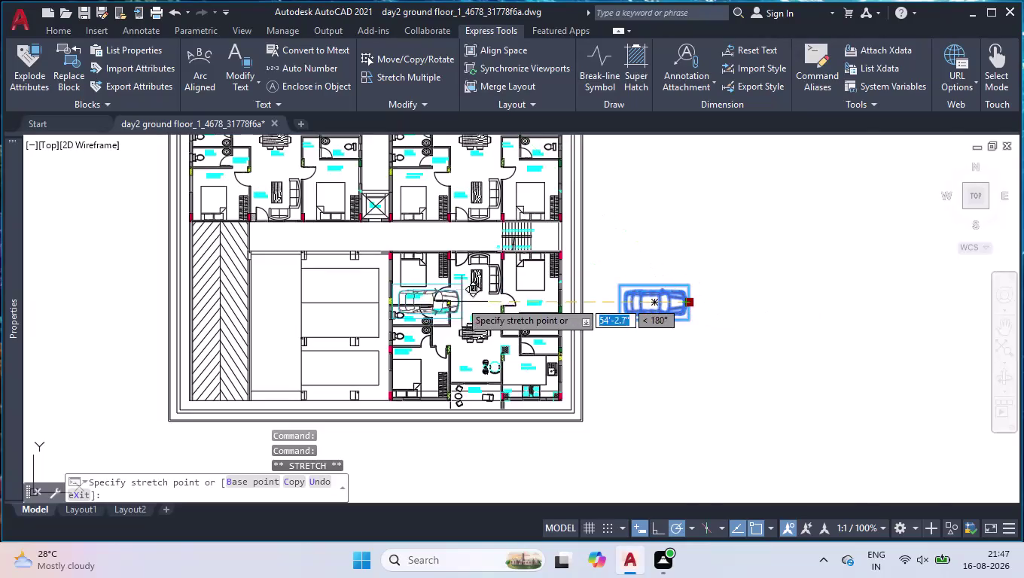
Move the car block from its corner into the top parking bay.
scroll(up, 3)
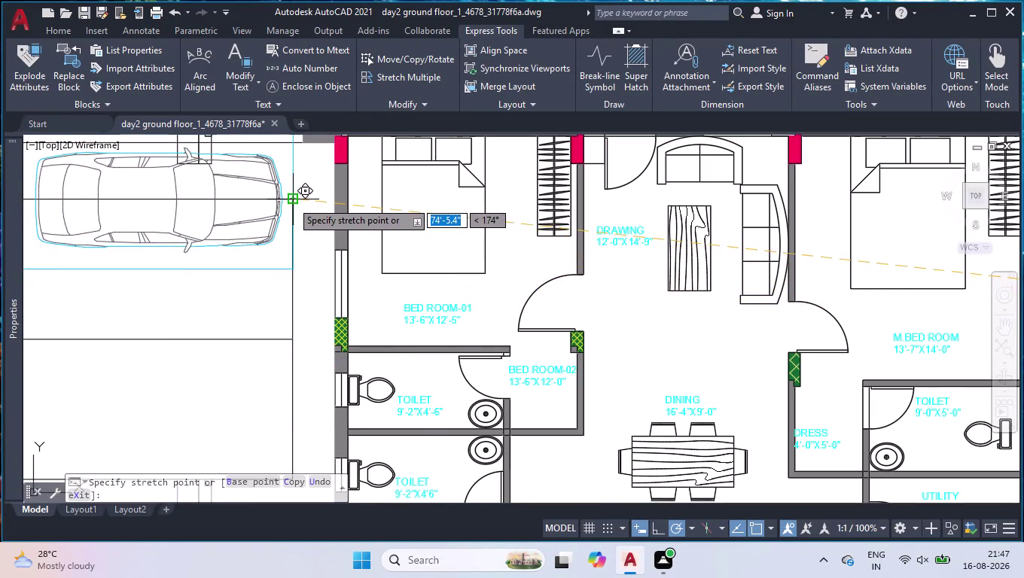
click(291, 201)
text(mo)
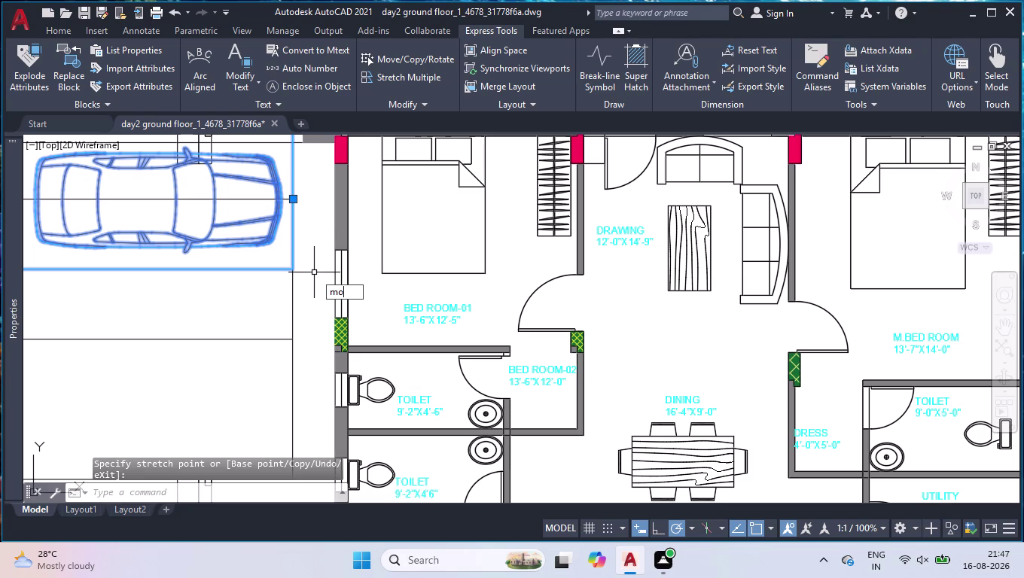
text(v\)
key(Return)
text(mov)
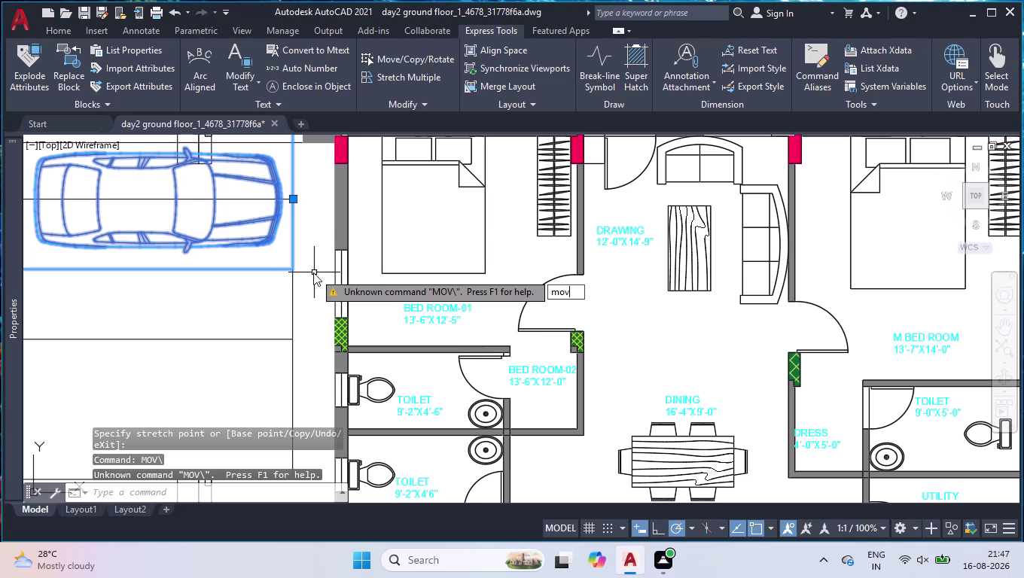
key(Return)
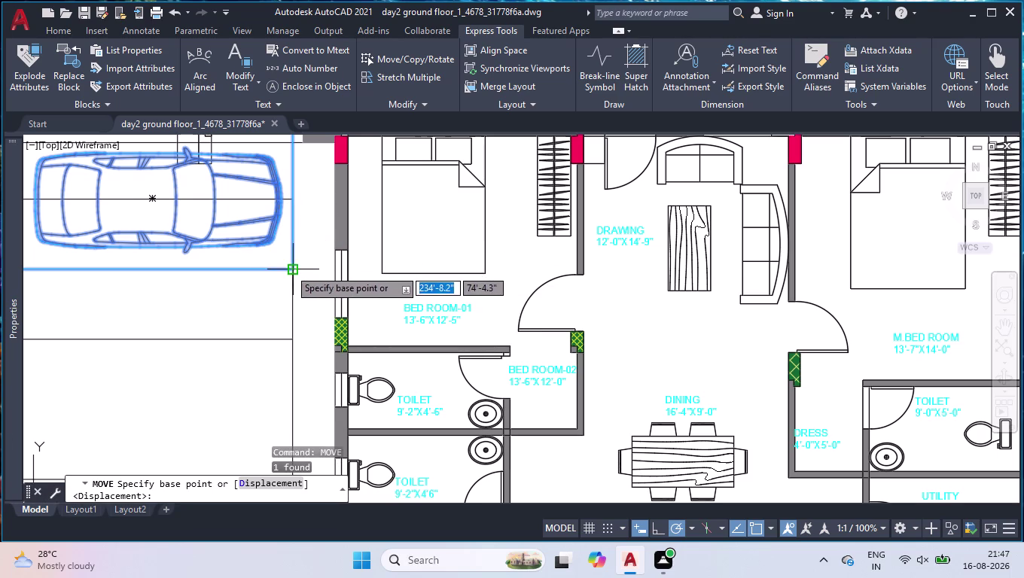
click(290, 269)
click(290, 336)
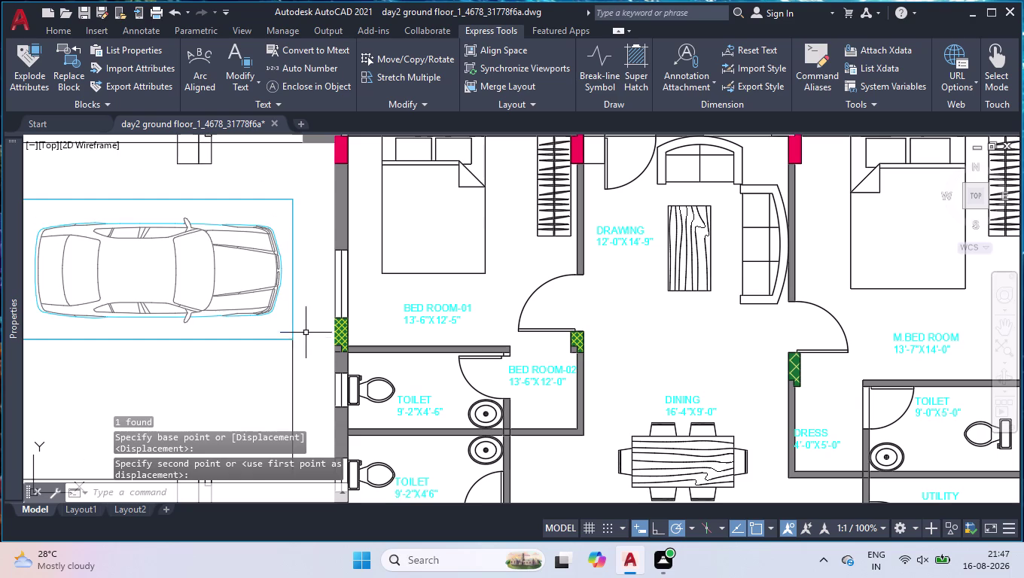
Undo the stray grip-copy of the car with U.
click(292, 309)
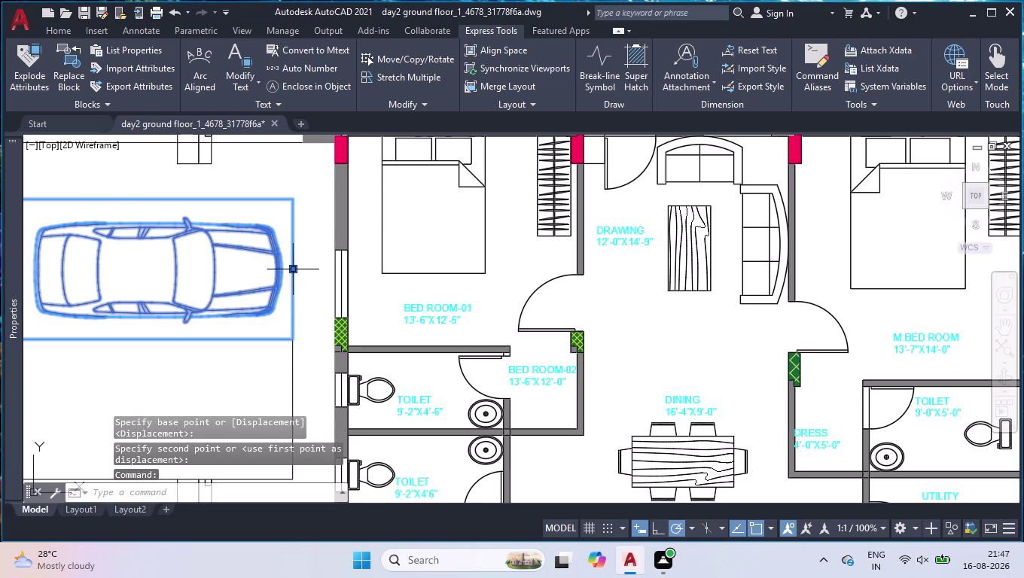
click(291, 268)
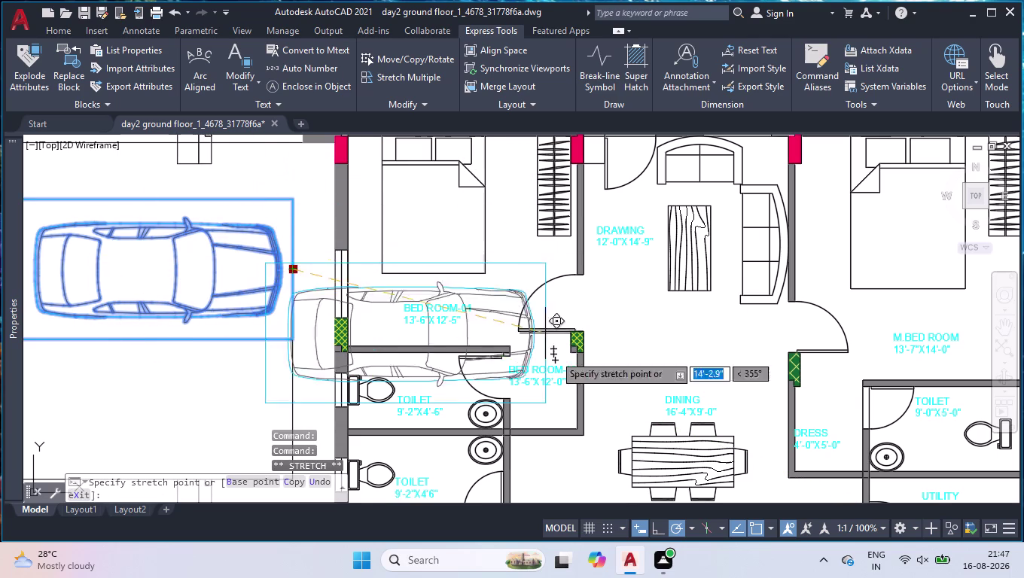
click(664, 530)
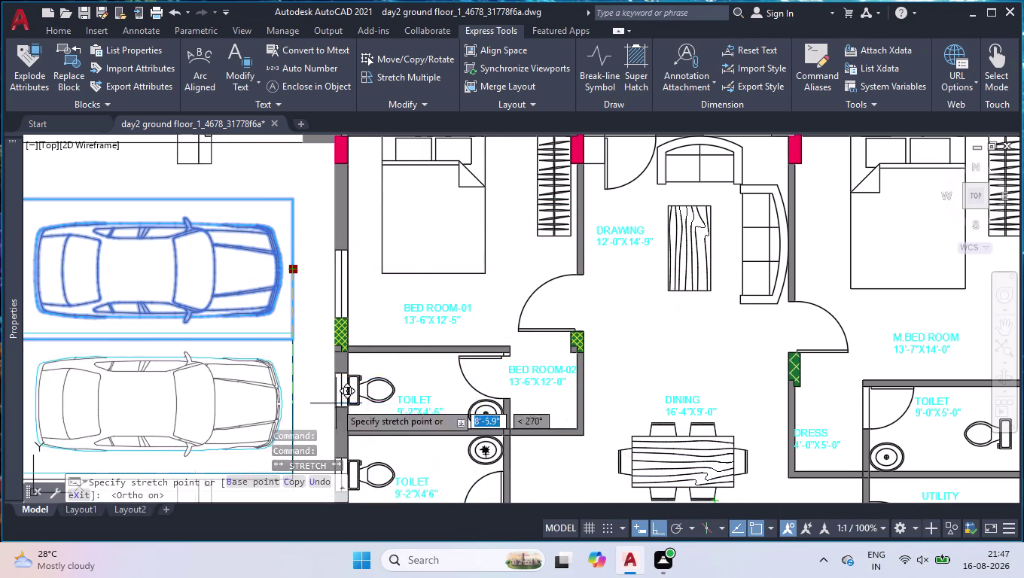
scroll(down, 3)
scroll(up, 3)
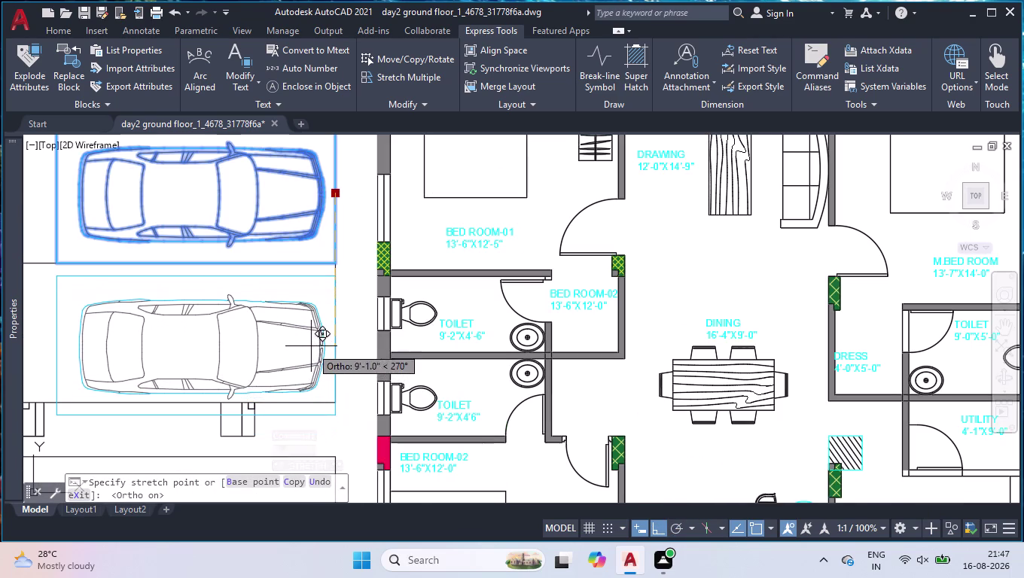
click(309, 335)
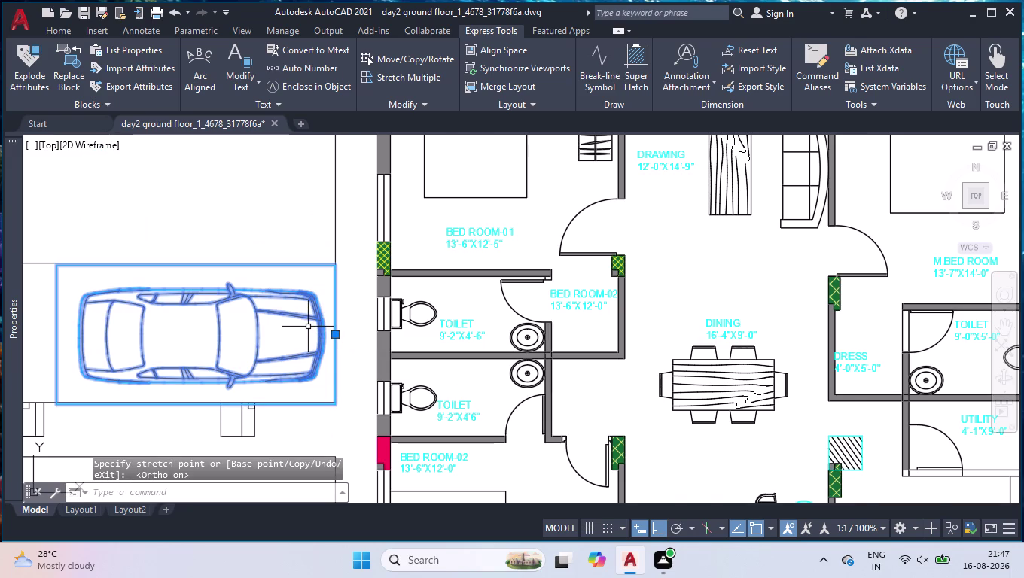
key(u)
key(Return)
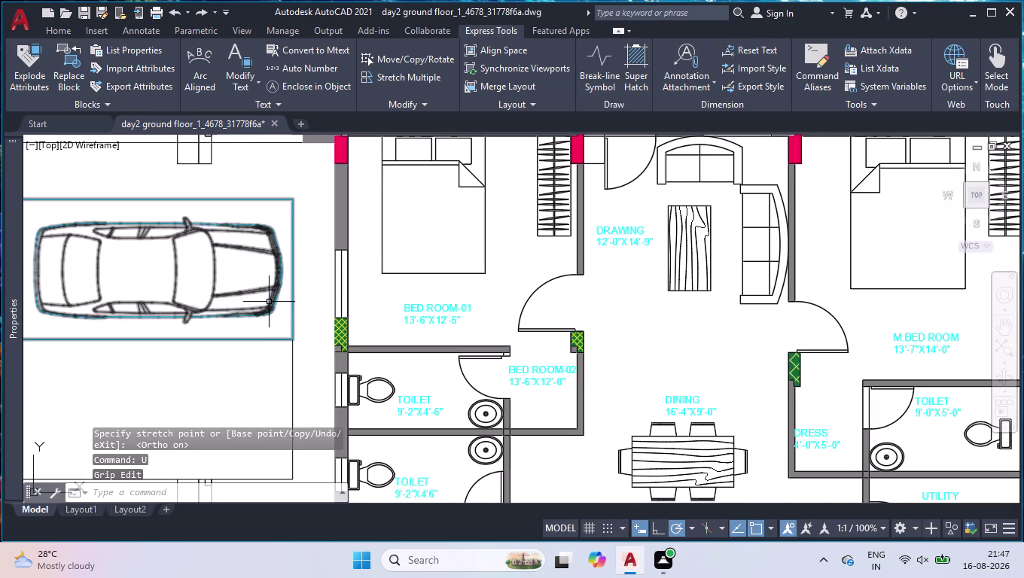
Start copying the car block, using its corner as the base point.
click(270, 308)
text(co)
key(Return)
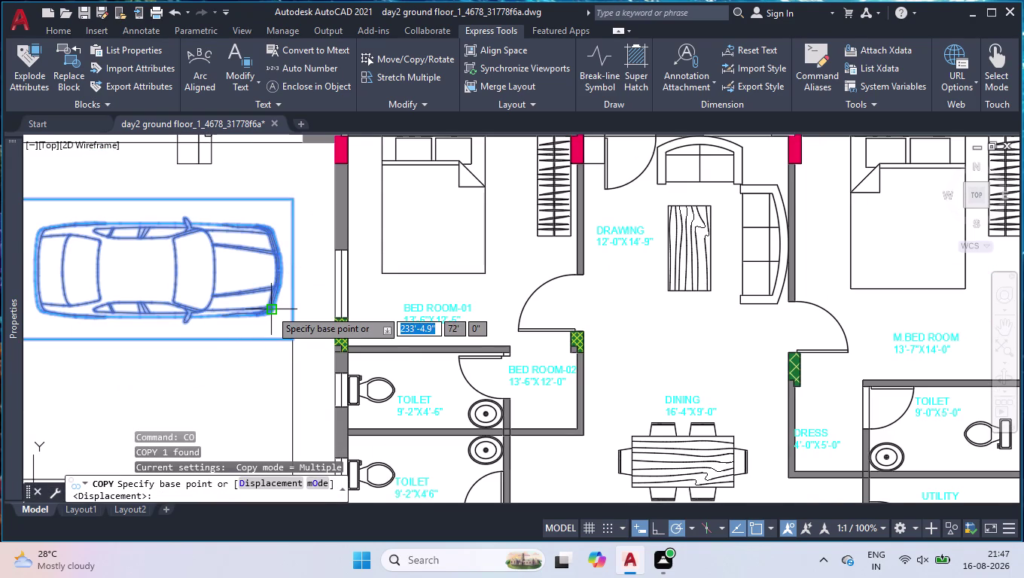
click(290, 336)
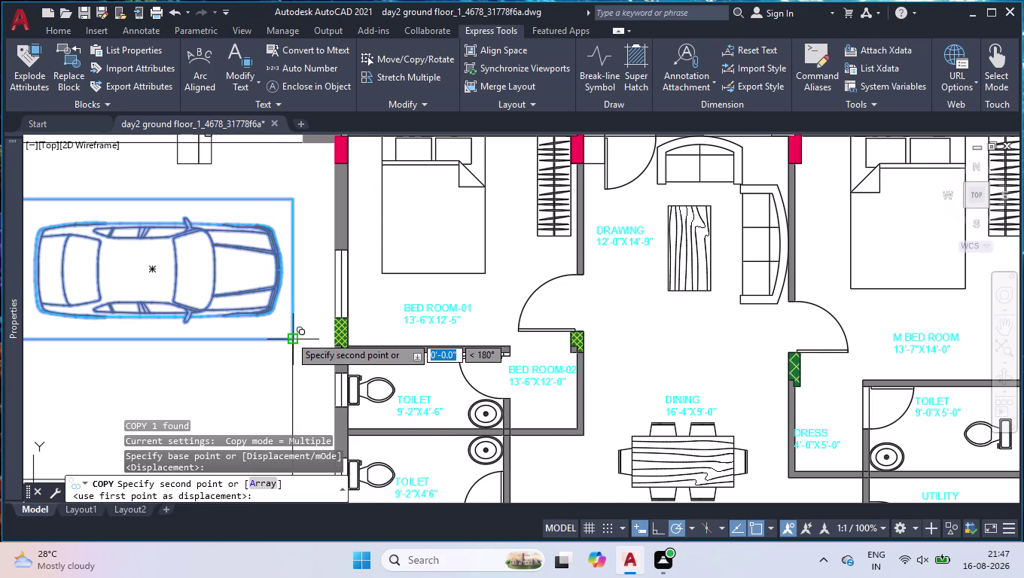
scroll(down, 3)
scroll(up, 3)
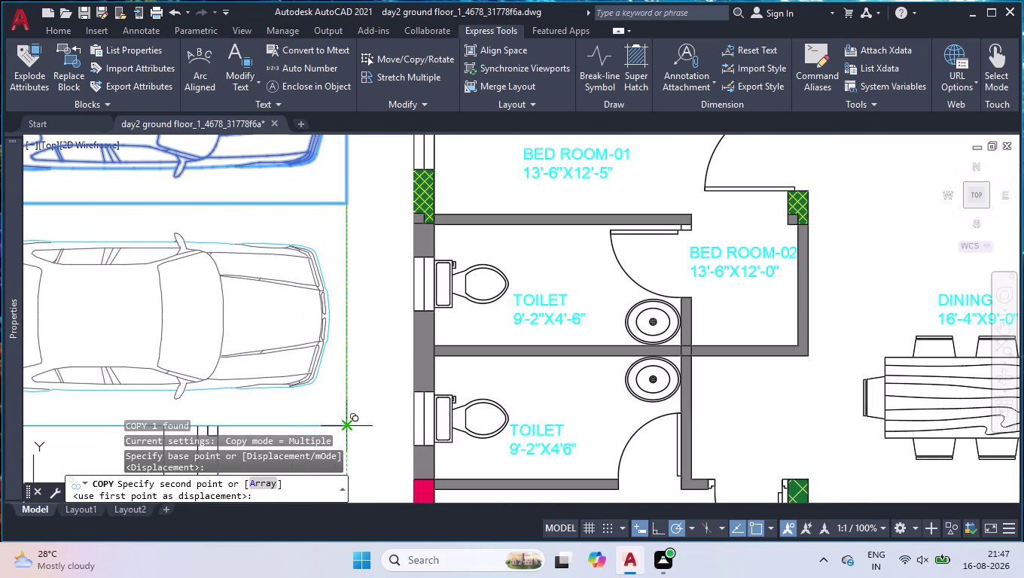
Place car copies in the next two bays down, giving three stacked cars.
click(349, 425)
scroll(down, 3)
scroll(down, 3)
scroll(up, 3)
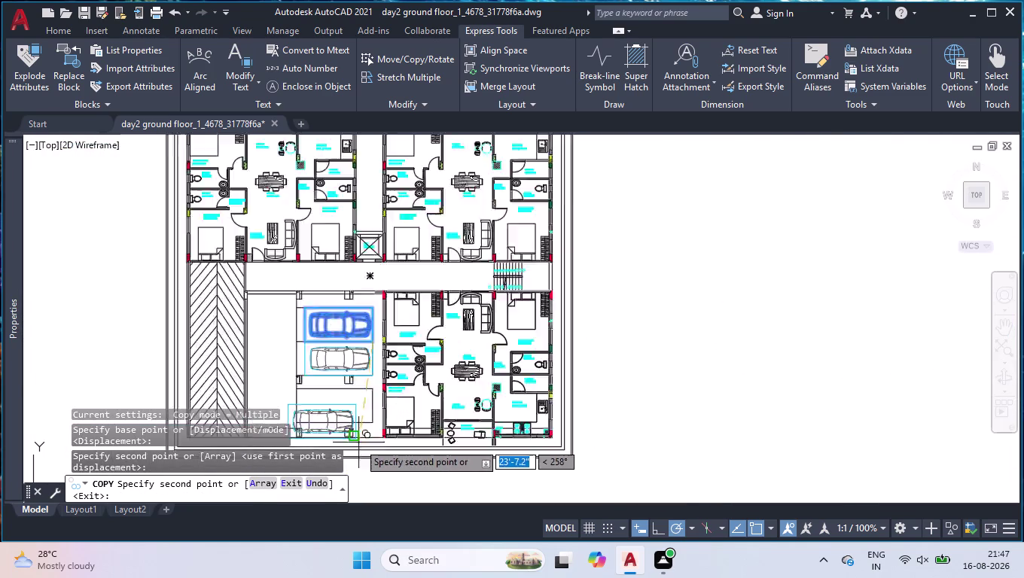
scroll(up, 3)
click(408, 363)
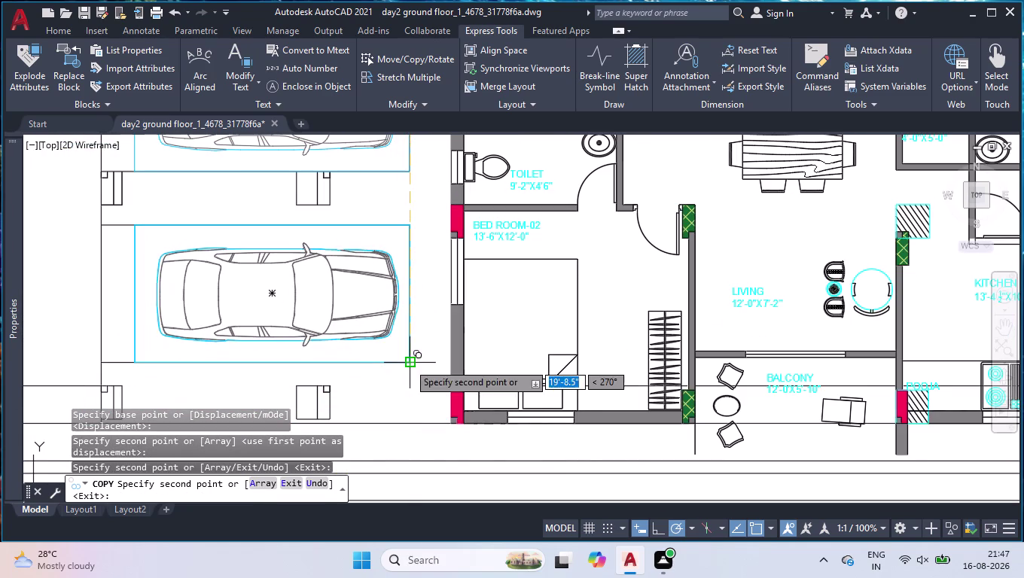
key(Return)
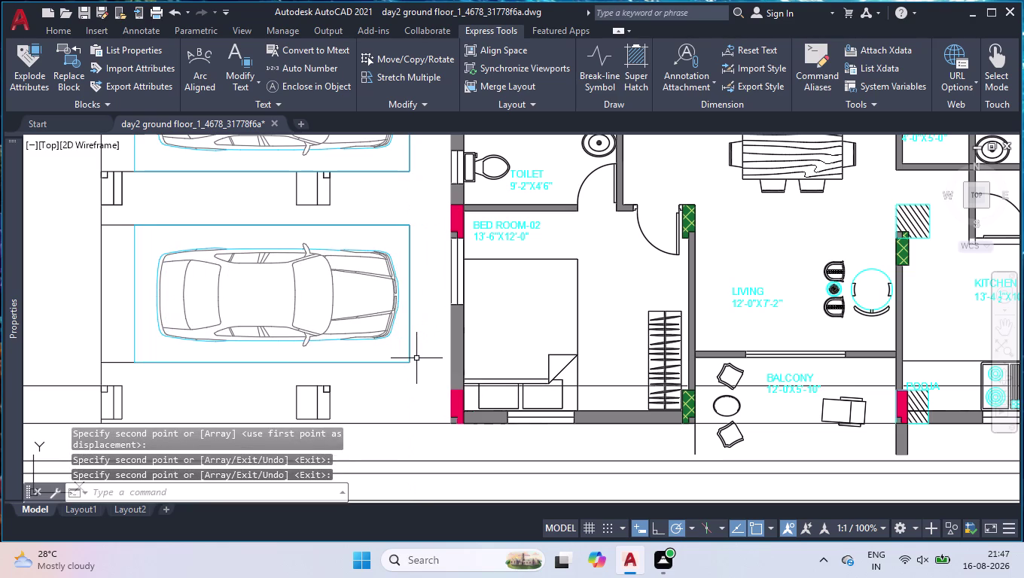
scroll(down, 3)
scroll(down, 3)
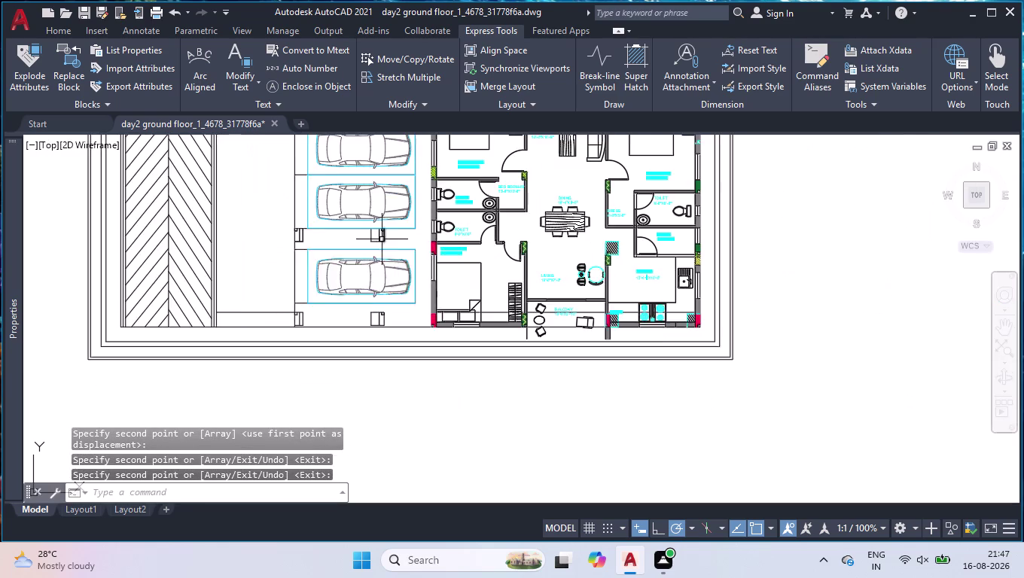
scroll(down, 3)
scroll(up, 3)
scroll(up, 3)
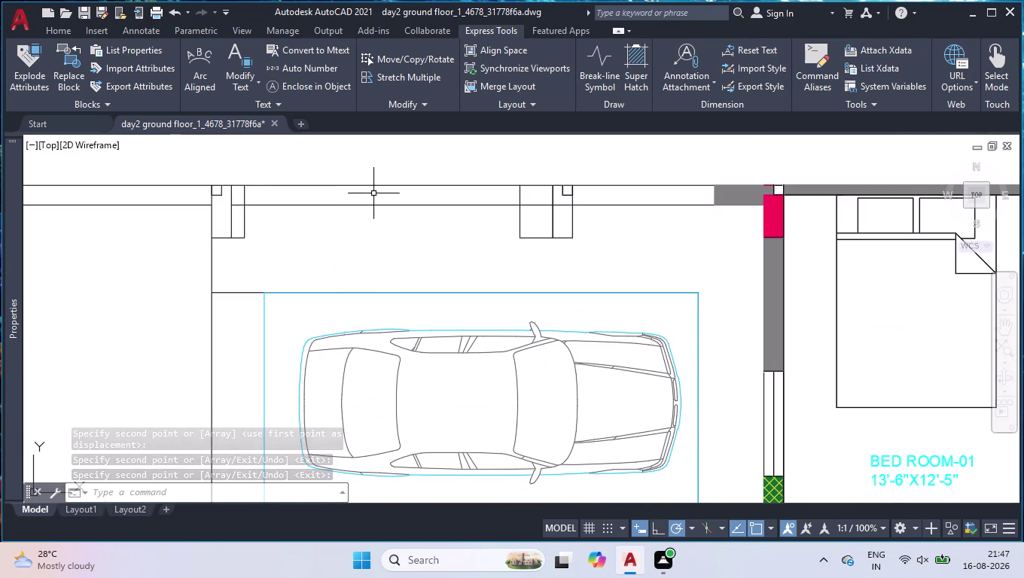
scroll(up, 3)
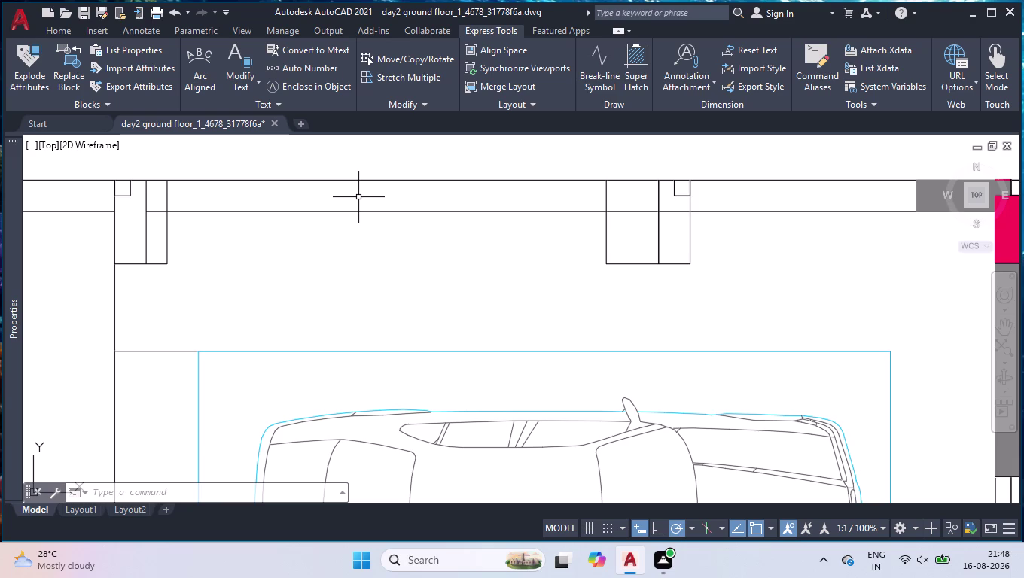
scroll(down, 3)
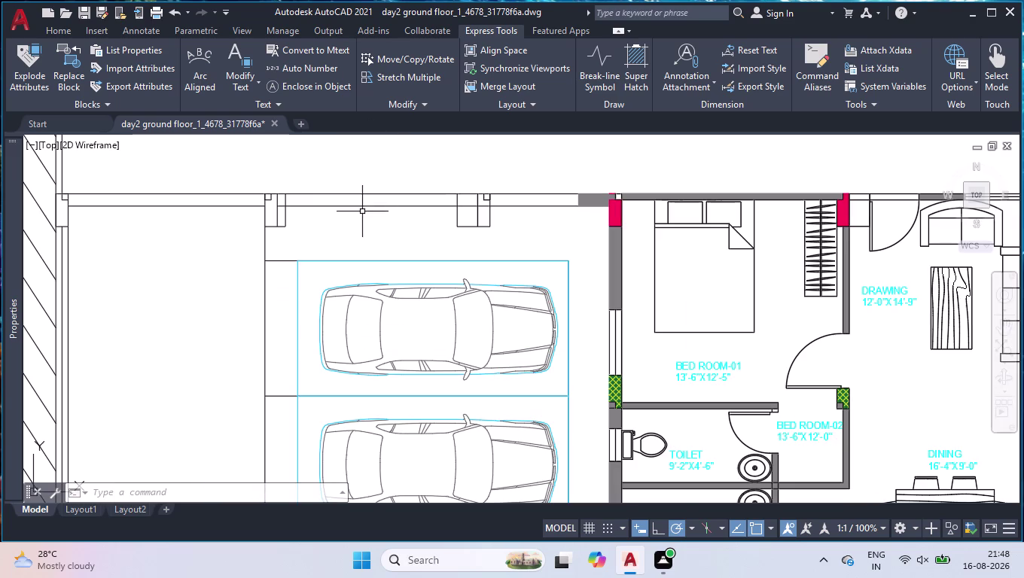
scroll(up, 3)
scroll(down, 3)
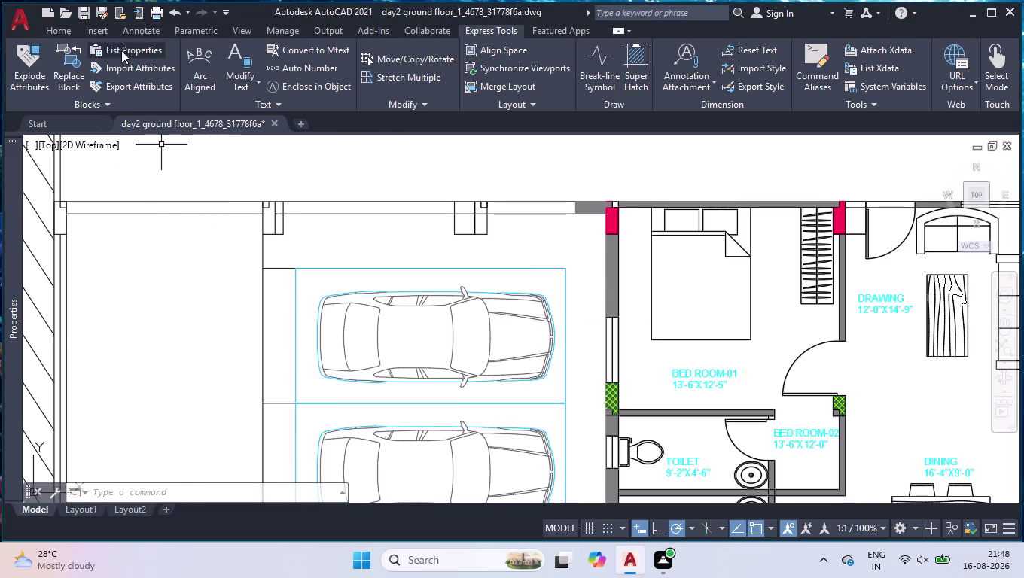
Start a hatch with colour 8 selected, then cancel it.
click(52, 30)
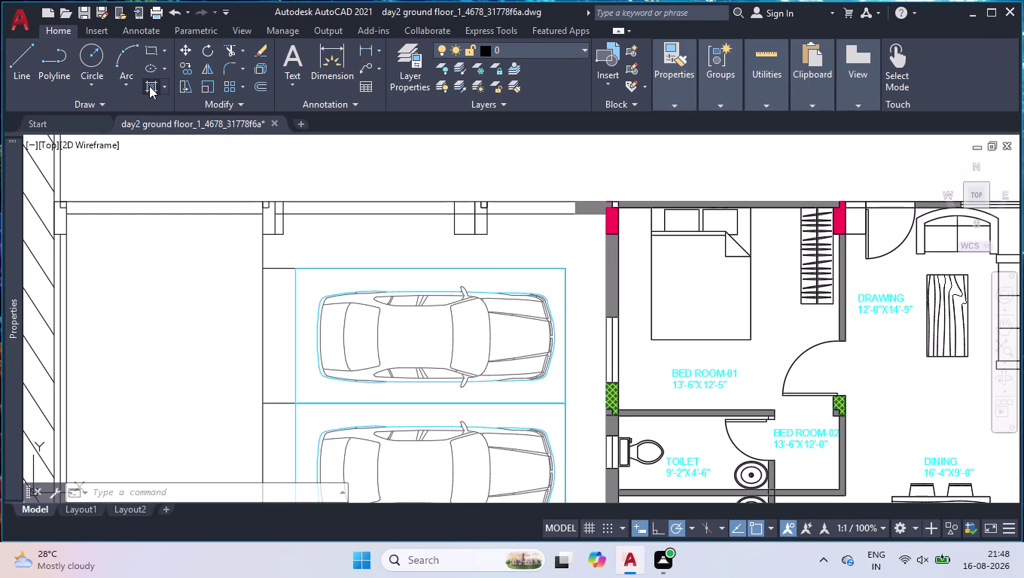
click(150, 86)
click(402, 65)
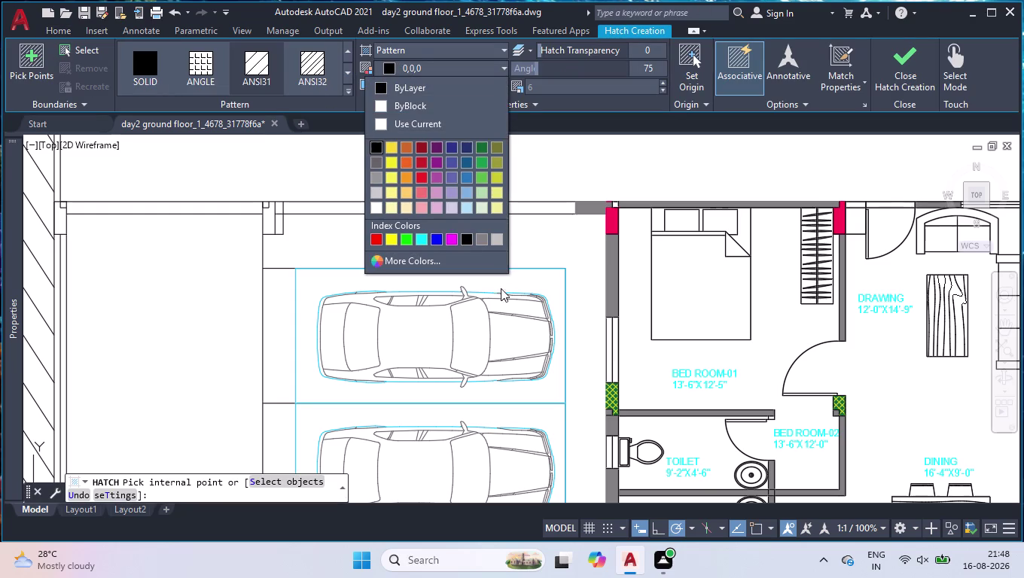
click(476, 234)
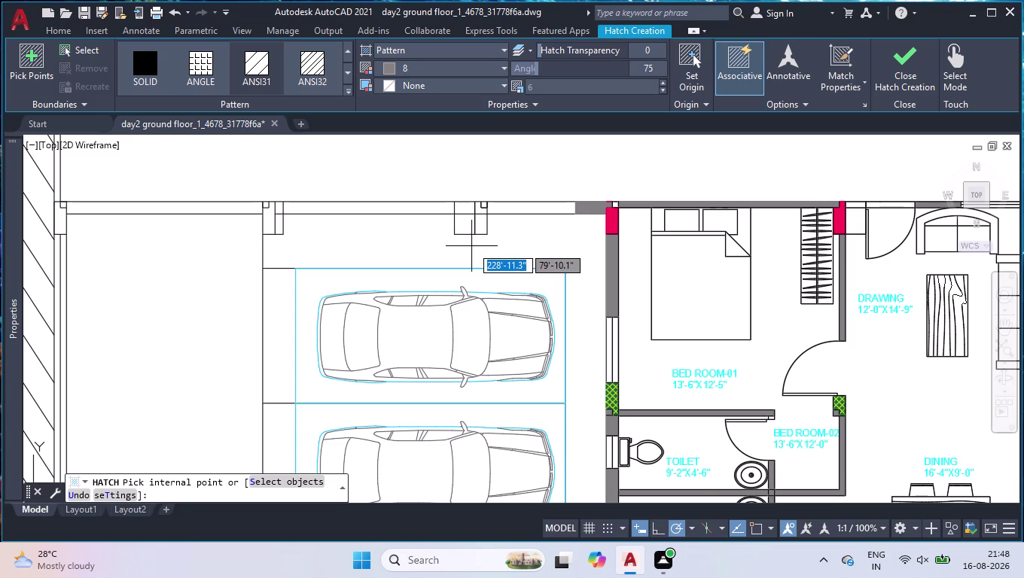
key(space)
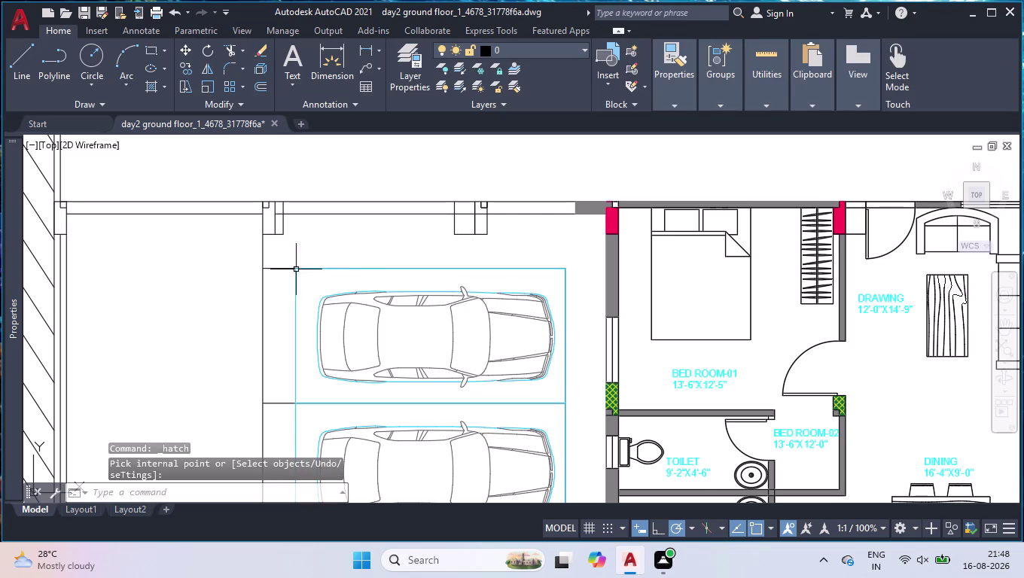
Zoom in on the wall and begin selecting the column outline.
scroll(up, 3)
scroll(down, 3)
scroll(up, 3)
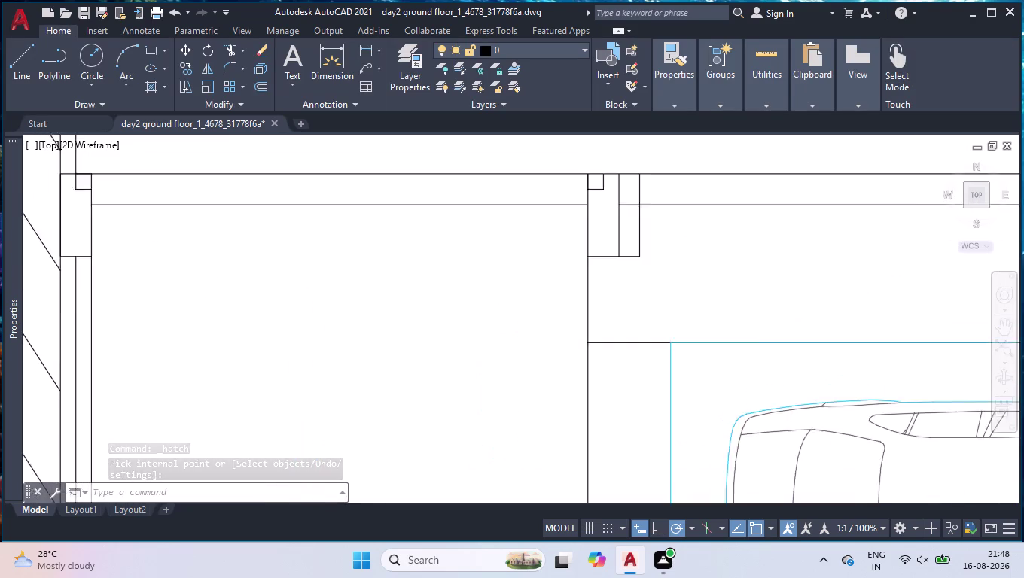
scroll(up, 3)
click(152, 172)
Select the column outline and run COPY from its corner.
click(99, 201)
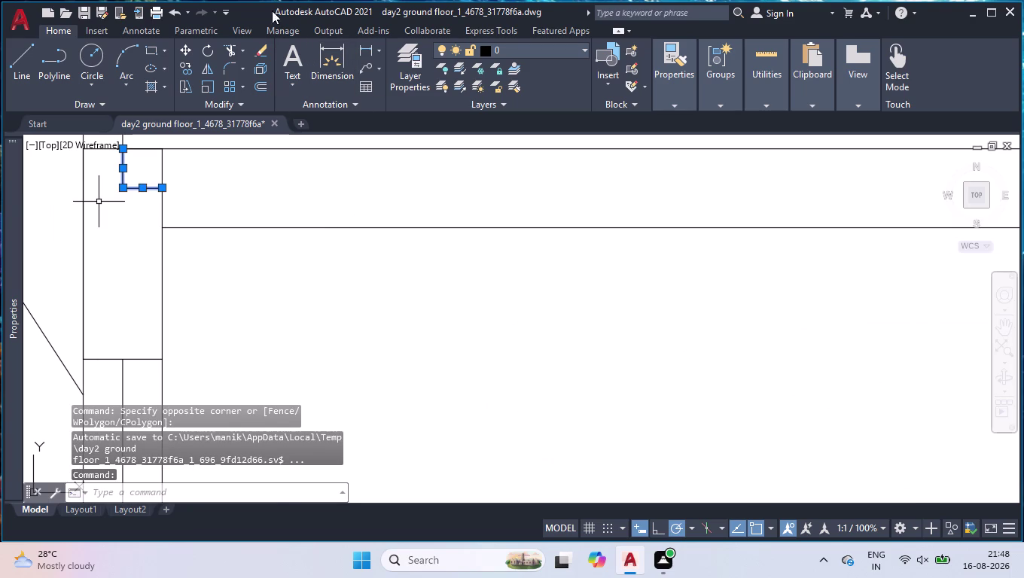
click(105, 359)
click(81, 288)
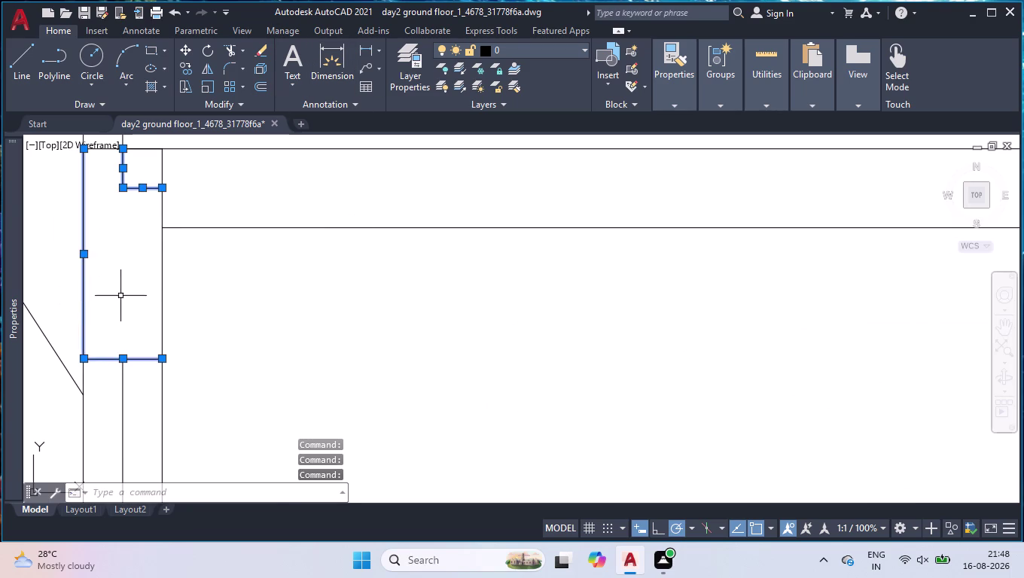
scroll(down, 3)
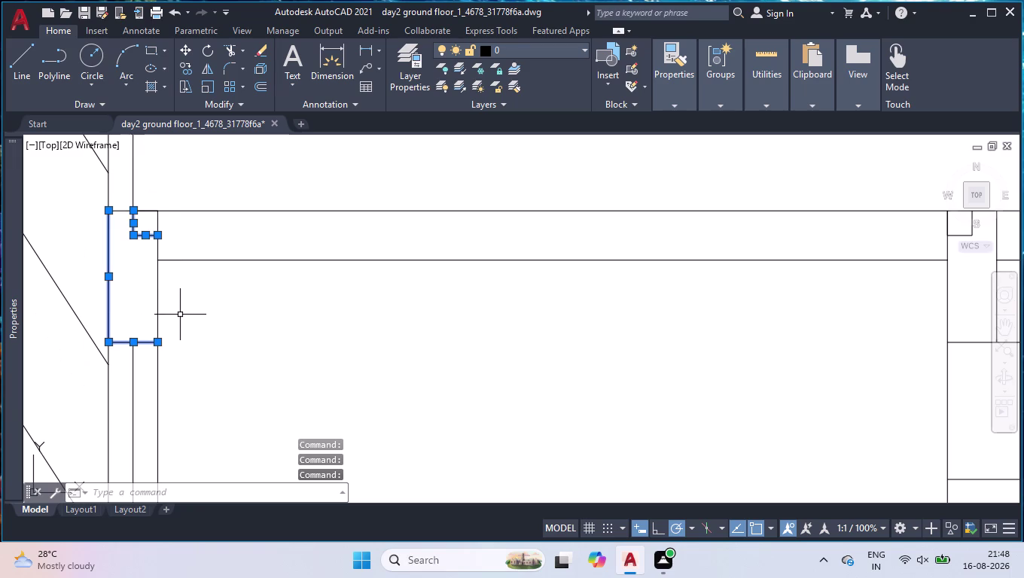
text(cop)
key(BackSpace)
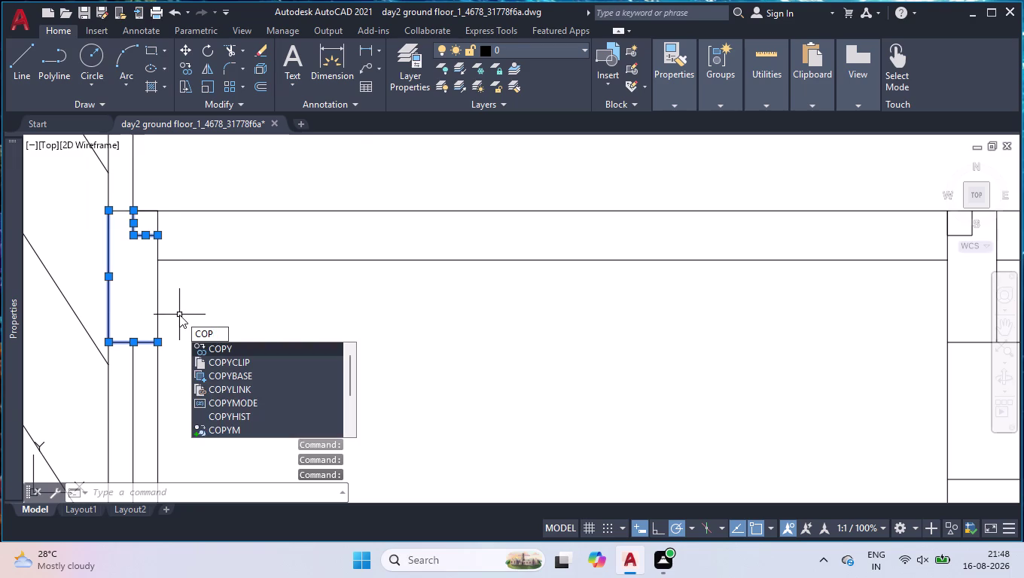
key(Return)
text(c)
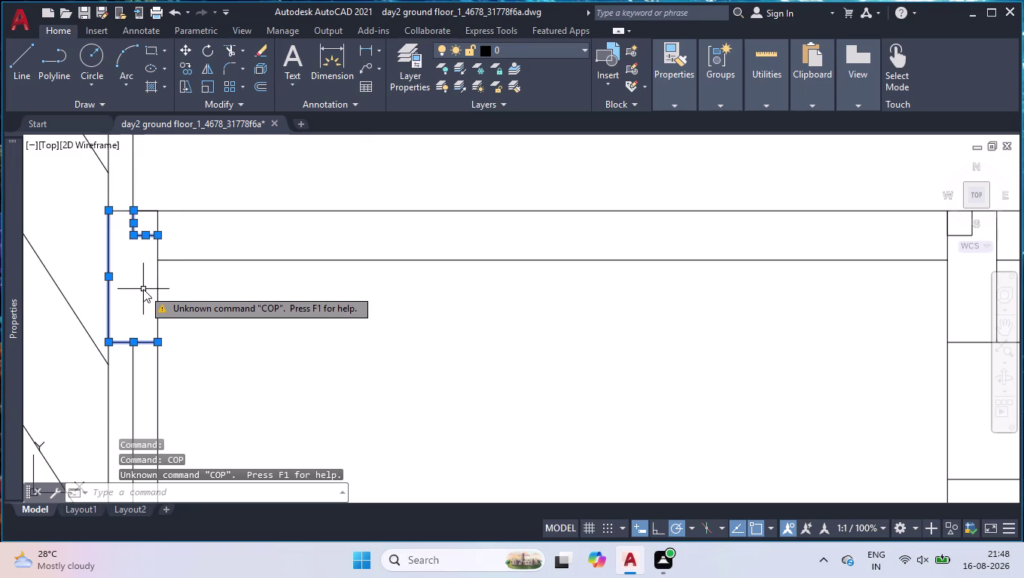
text(op)
key(Return)
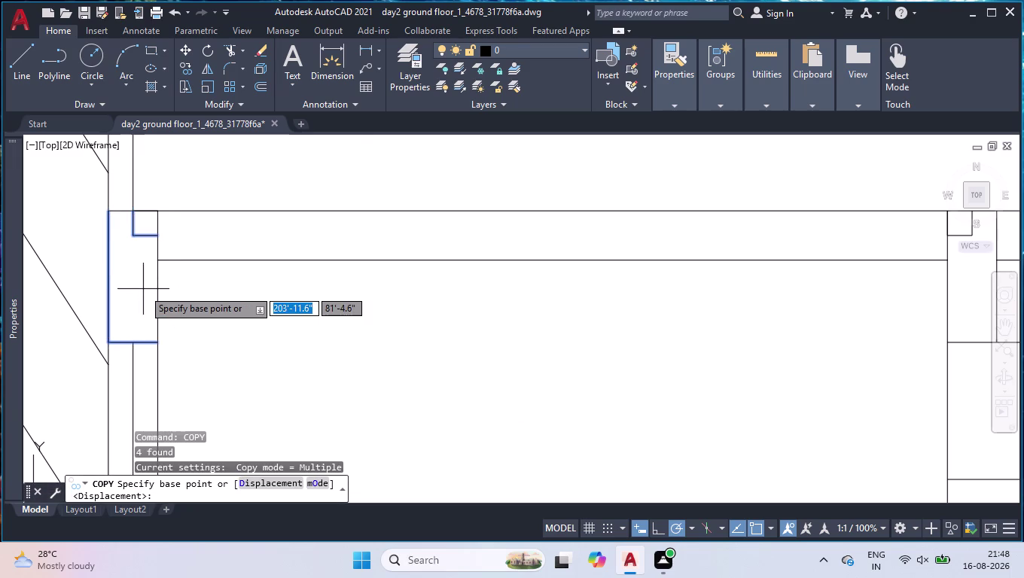
click(108, 211)
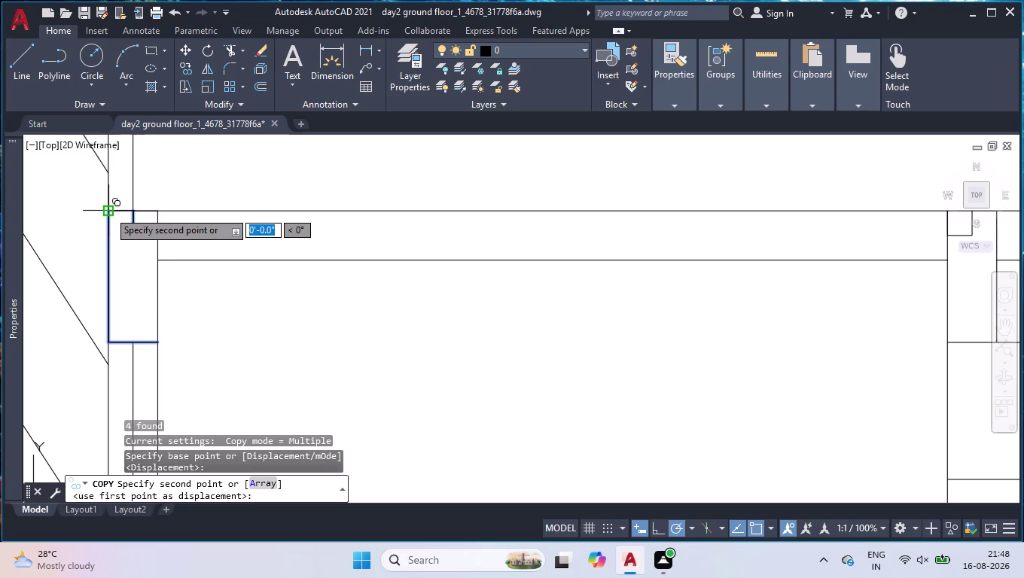
Place three copies of the column outline down the hatched wall.
scroll(down, 3)
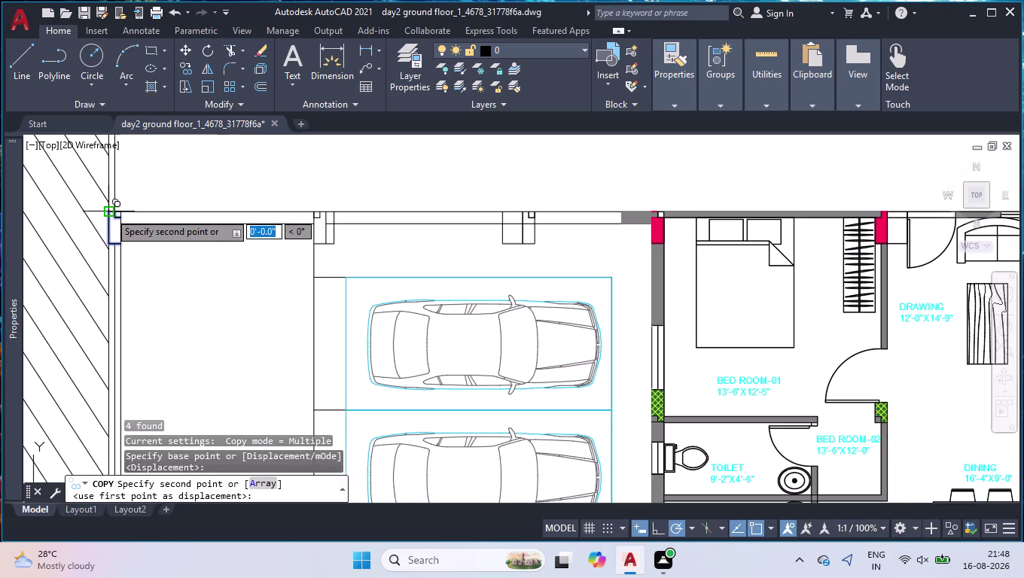
scroll(down, 3)
scroll(down, 3)
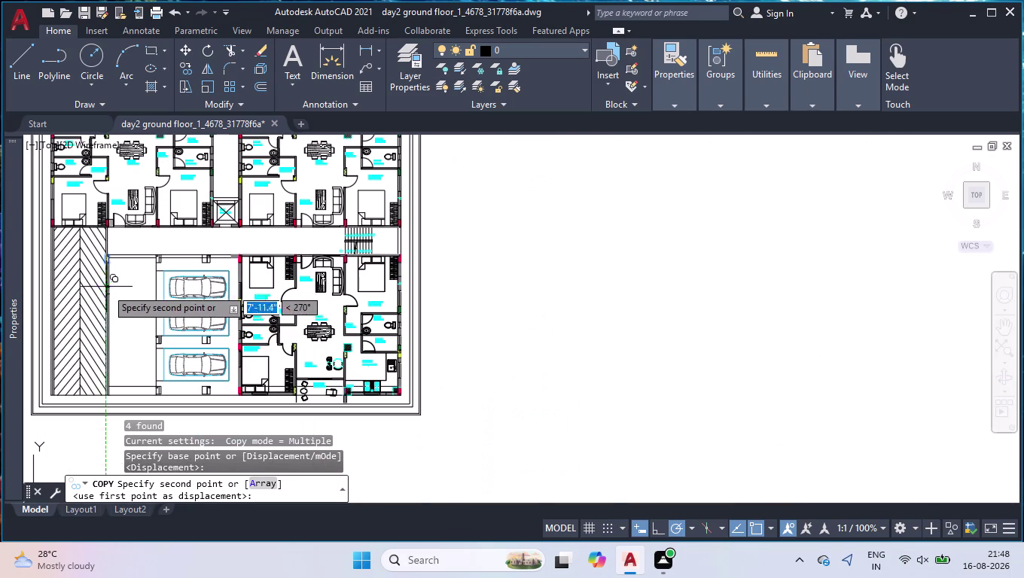
scroll(up, 3)
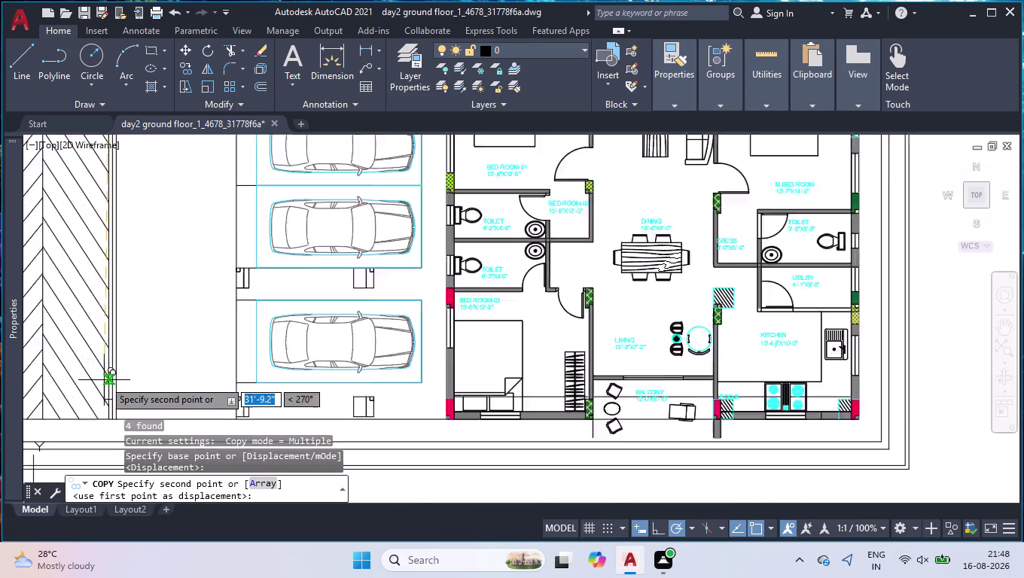
scroll(up, 3)
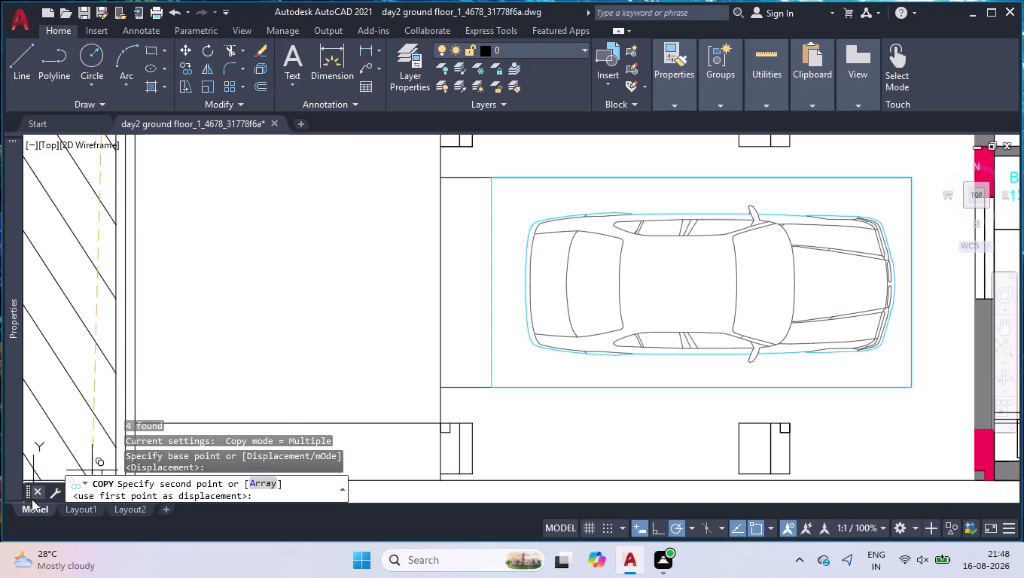
click(38, 493)
key(Return)
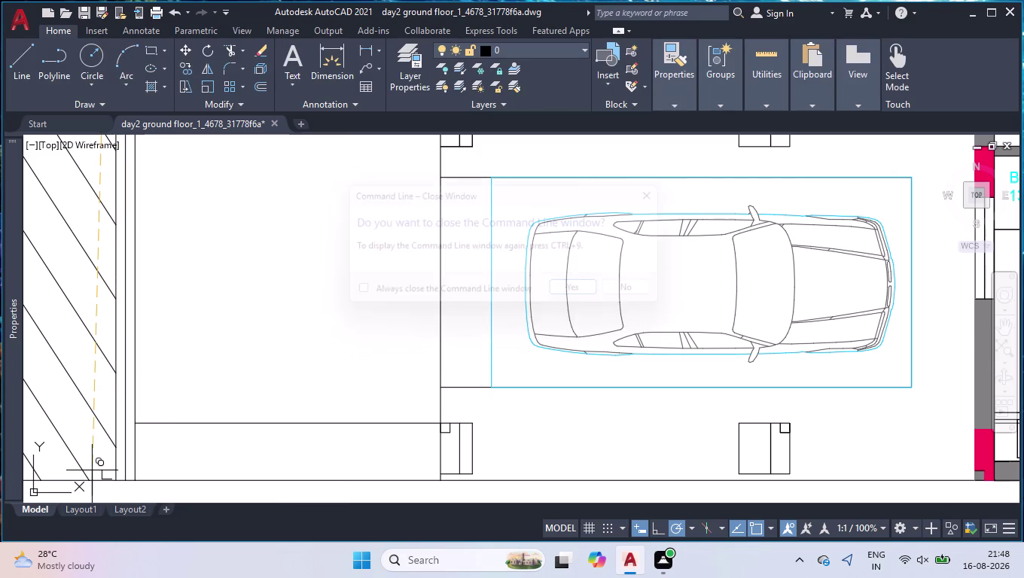
scroll(up, 3)
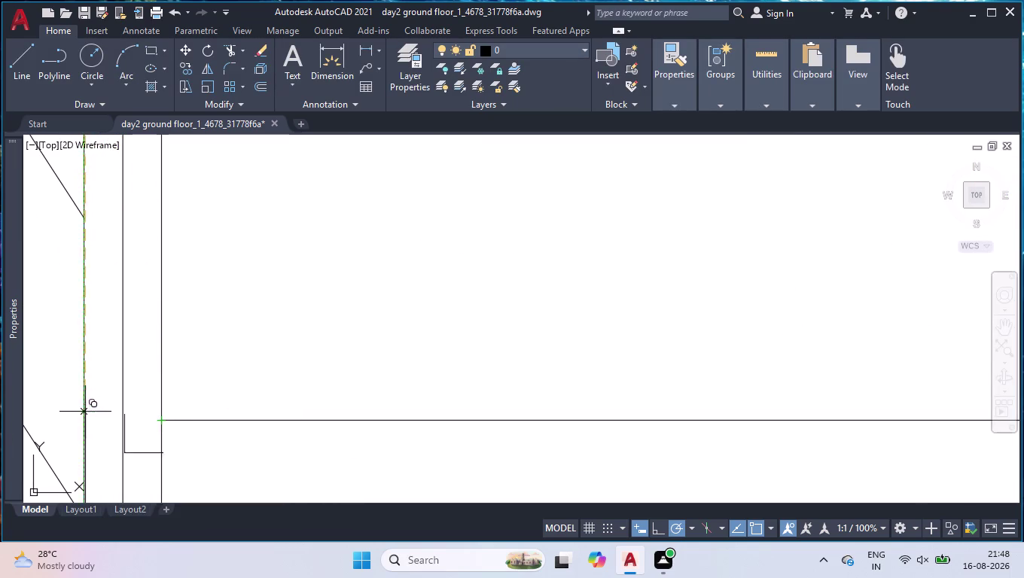
click(83, 216)
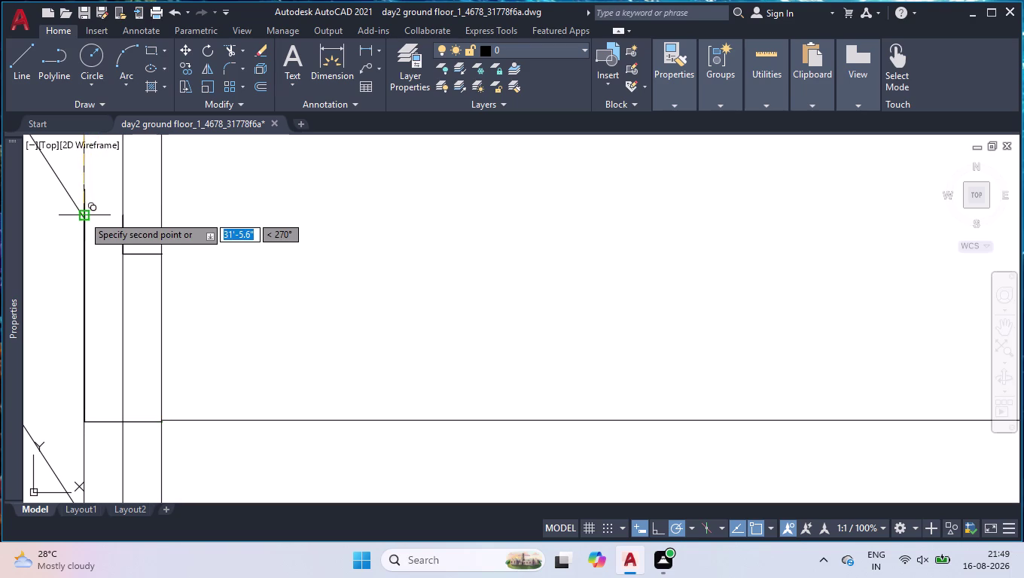
scroll(down, 3)
scroll(down, 3)
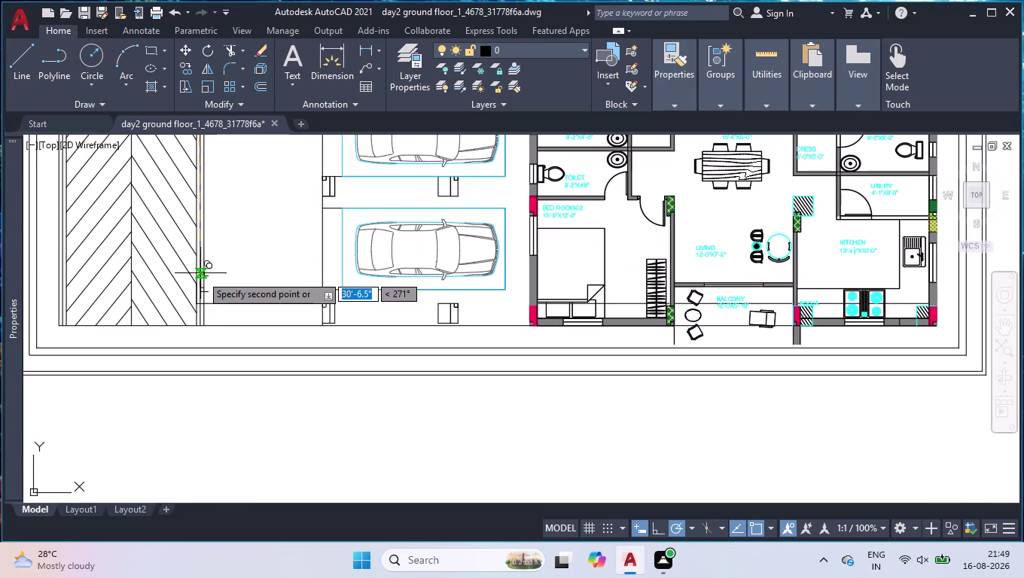
scroll(down, 3)
scroll(down, 3)
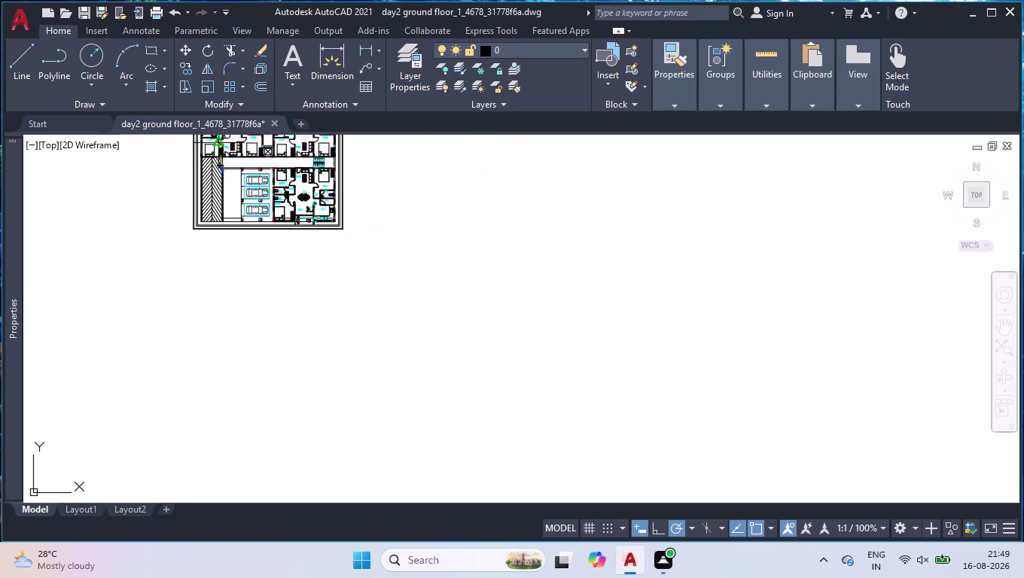
scroll(up, 3)
scroll(up, 3)
scroll(up, 3)
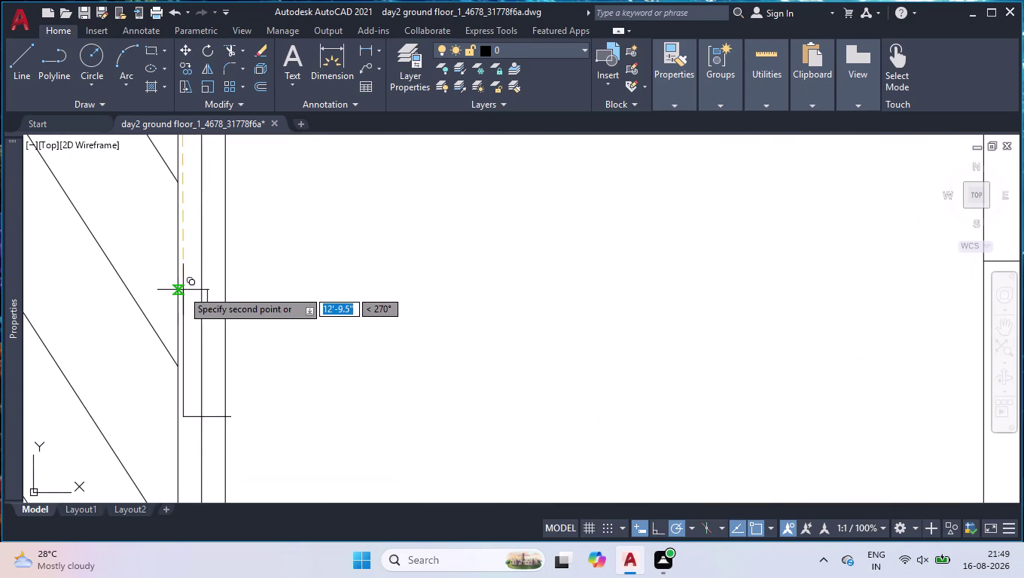
click(177, 278)
scroll(down, 3)
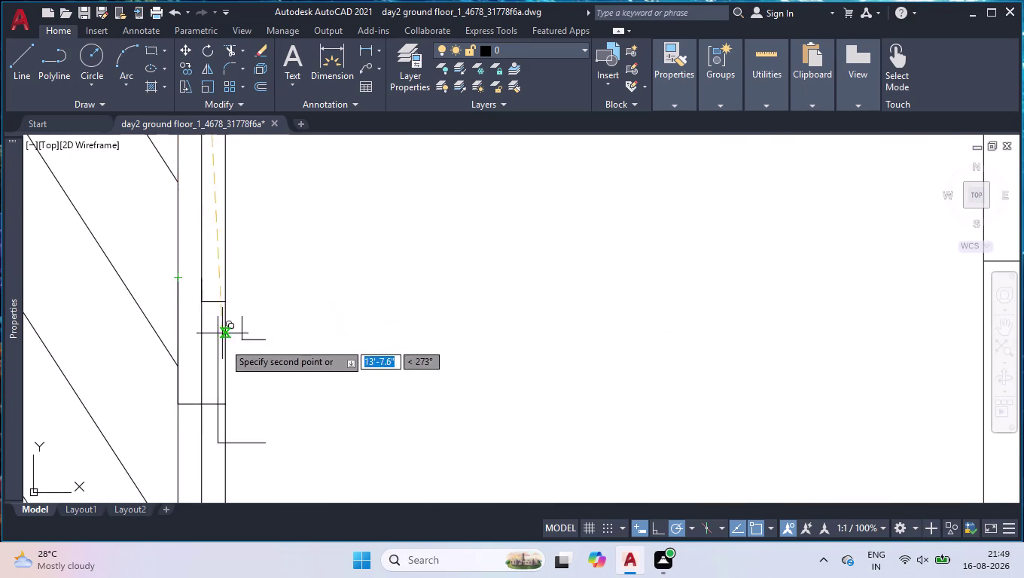
scroll(down, 3)
scroll(up, 3)
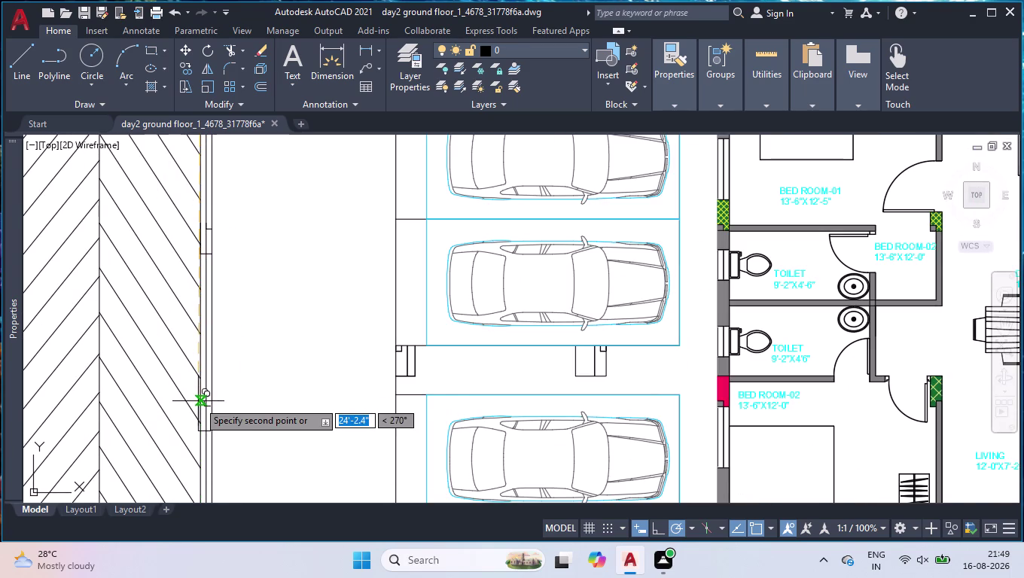
scroll(up, 3)
scroll(up, 3)
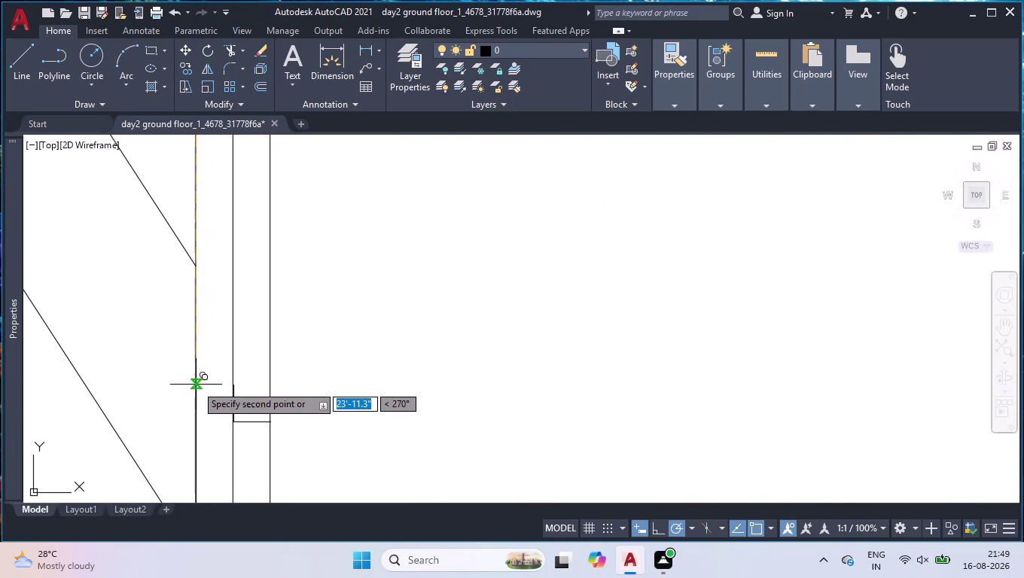
click(195, 384)
key(Return)
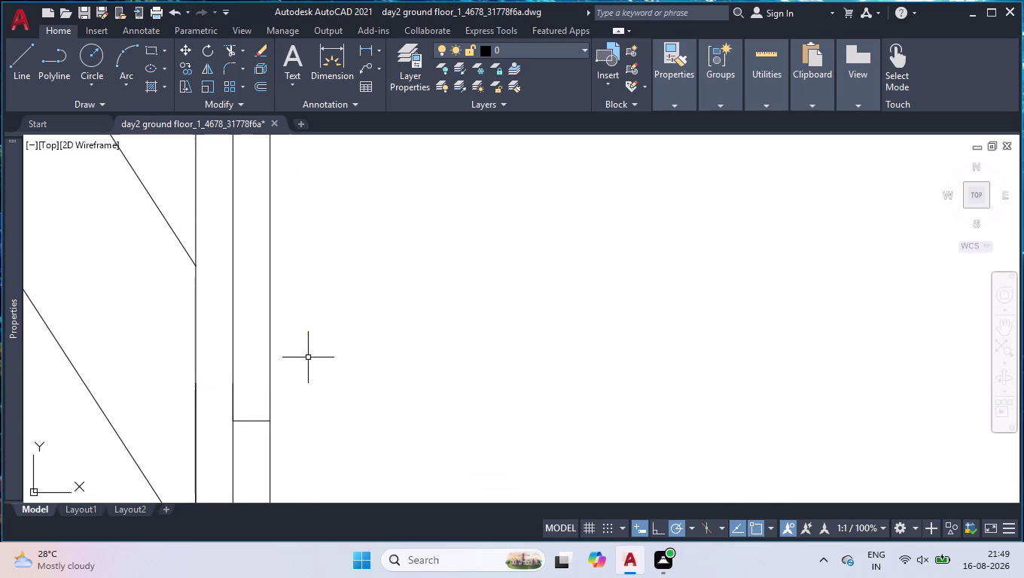
Align the short horizontal line across the wall with the upper line.
scroll(down, 3)
scroll(up, 3)
scroll(up, 3)
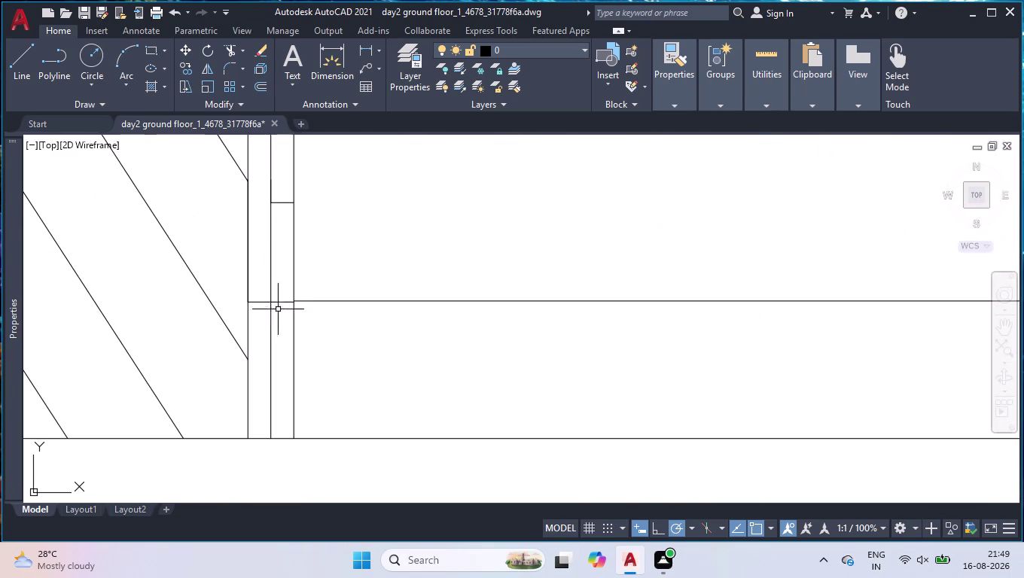
scroll(up, 3)
click(280, 301)
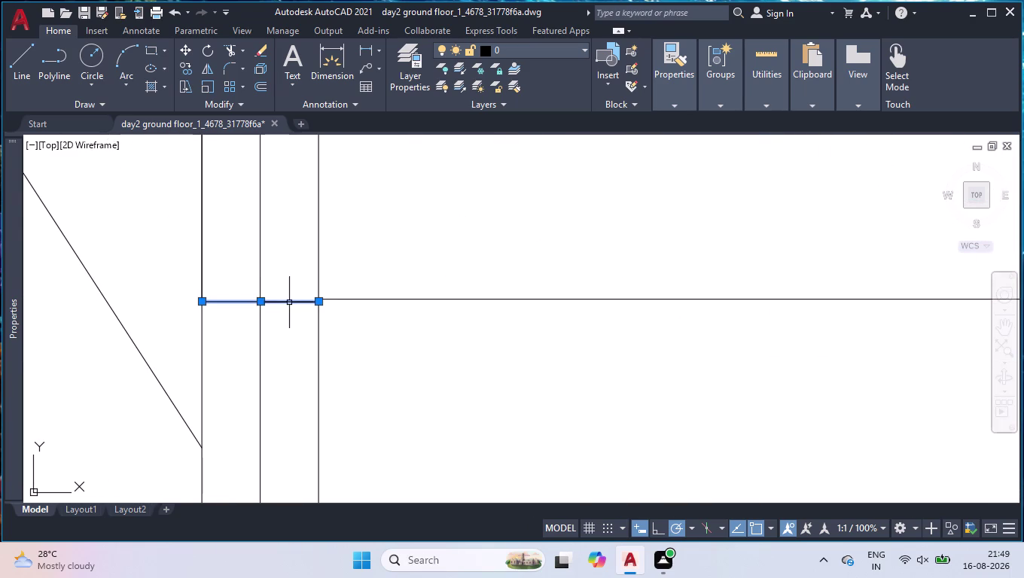
scroll(up, 3)
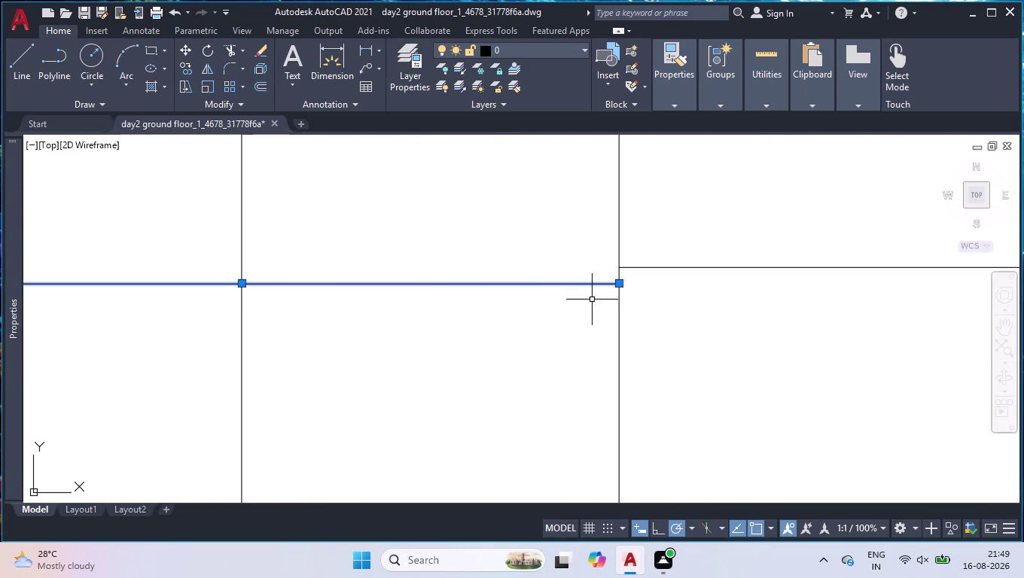
click(242, 283)
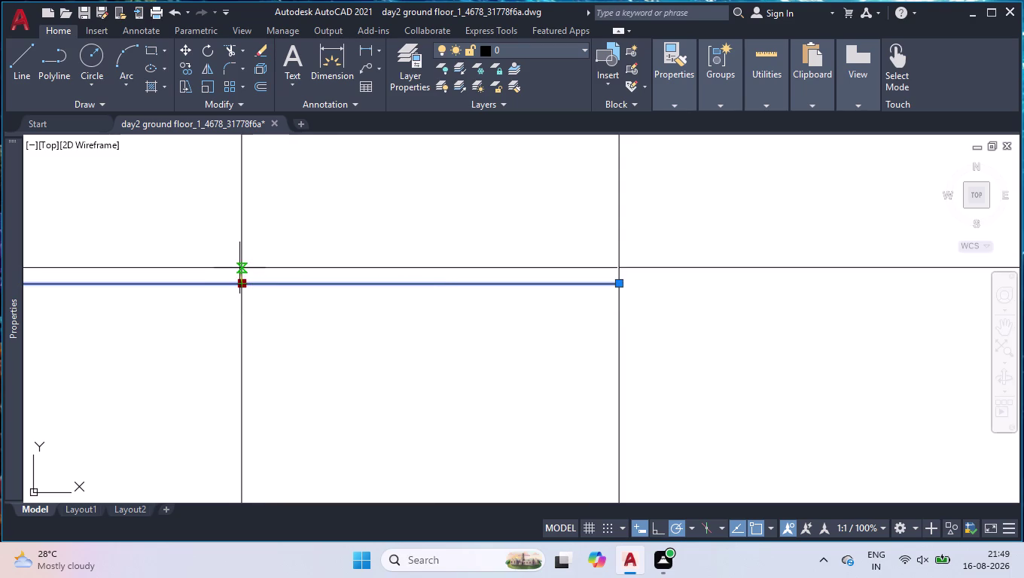
click(239, 268)
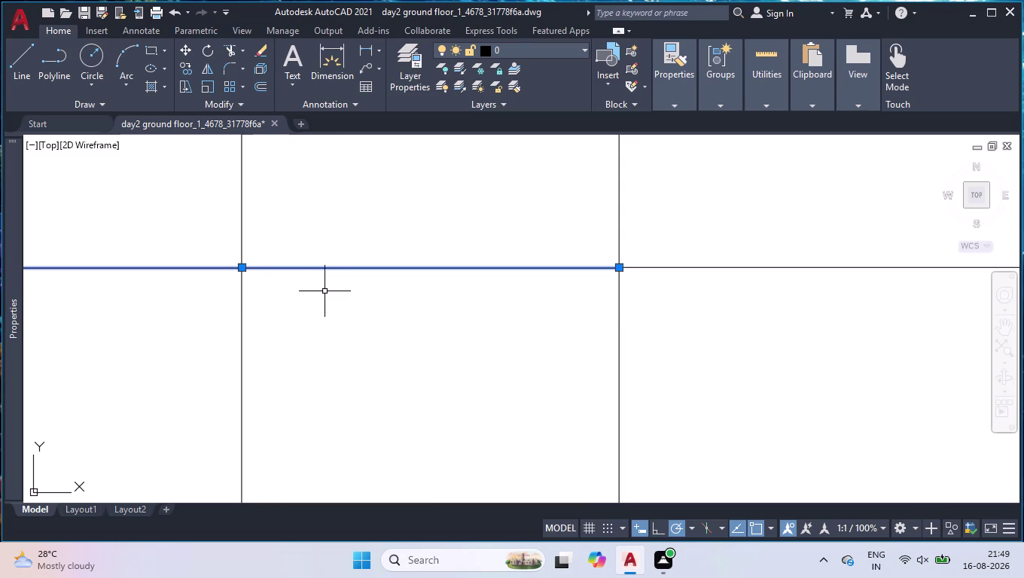
Window-select across the wall line and zoom onto the hatched edge.
click(567, 178)
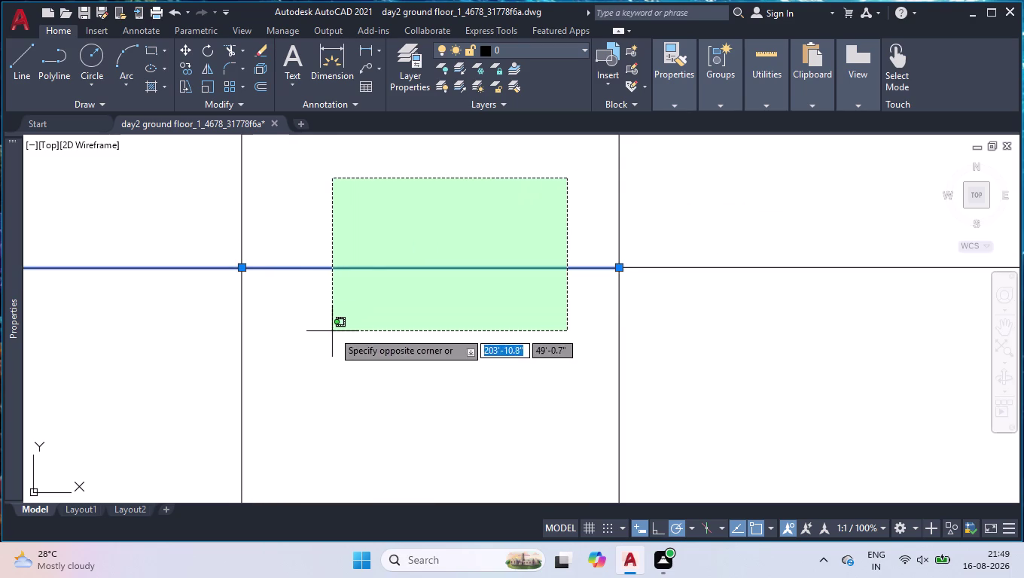
click(333, 331)
scroll(down, 3)
scroll(down, 3)
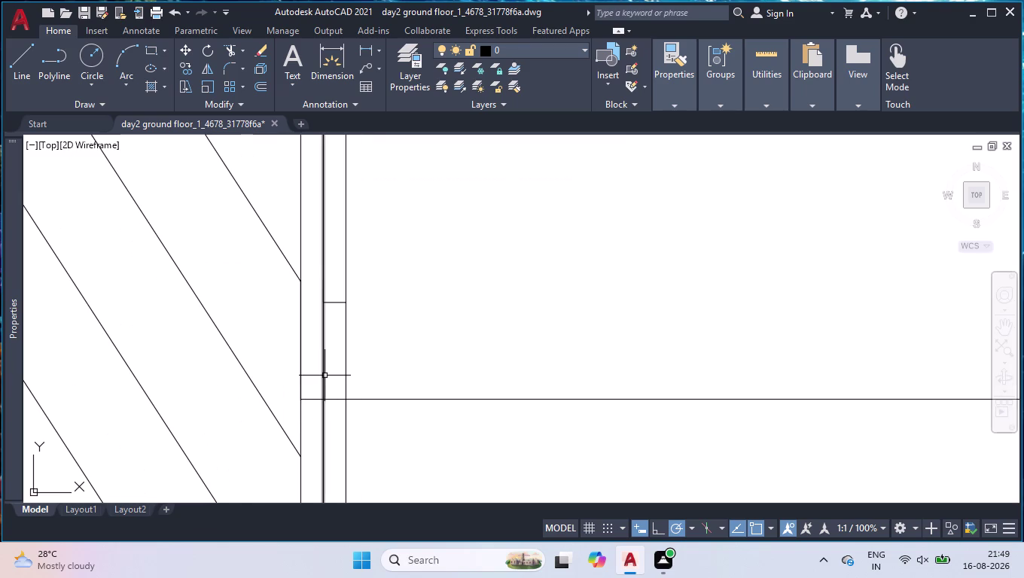
Draw the first short step line of the column outline to the wall.
key(l)
key(Return)
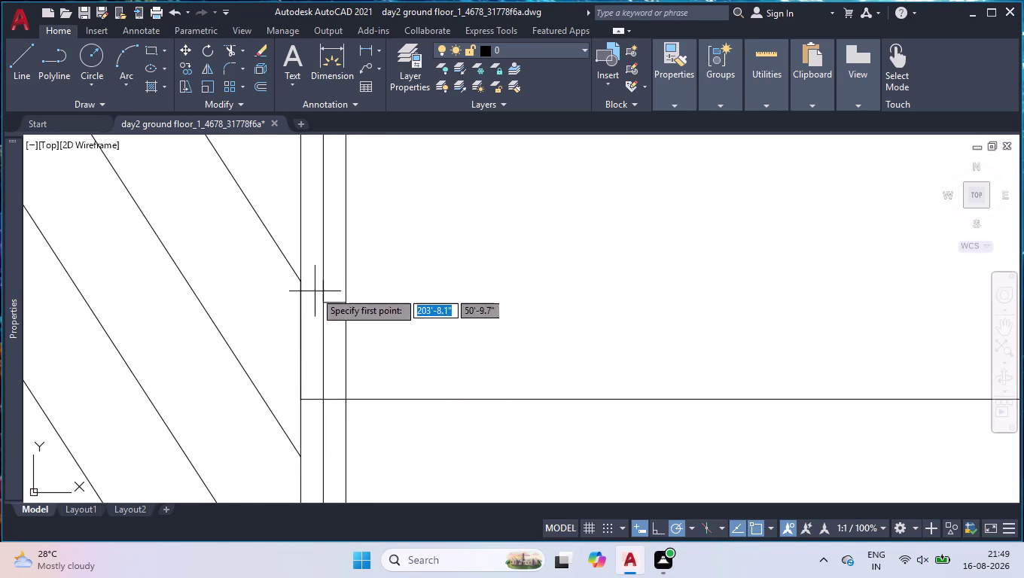
scroll(up, 3)
click(343, 280)
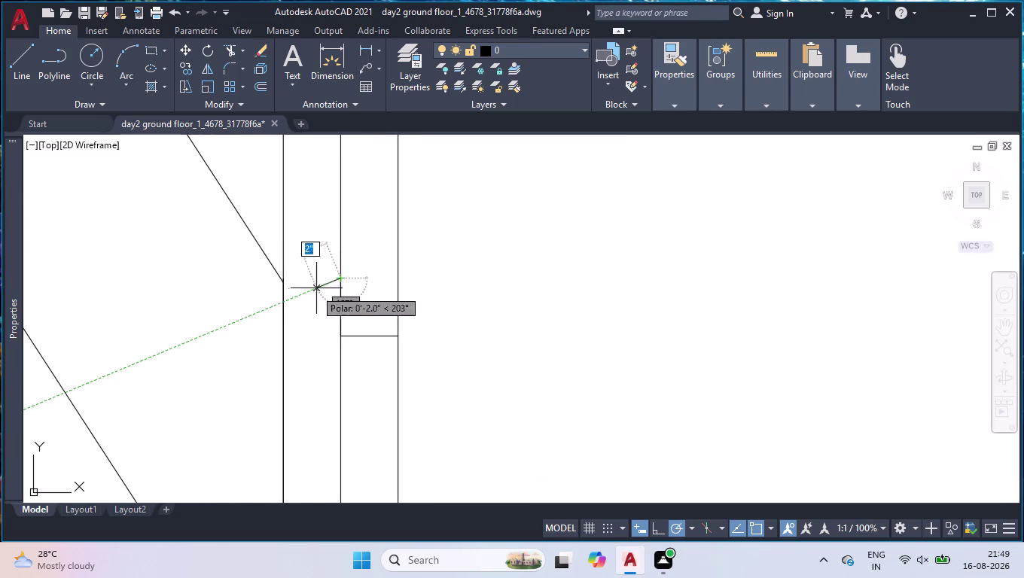
click(282, 280)
key(space)
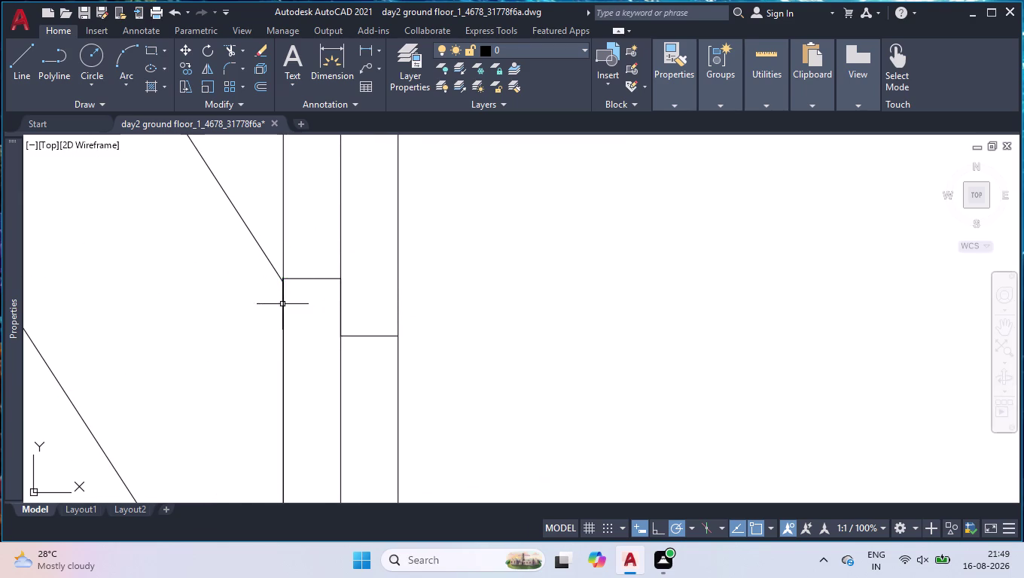
scroll(down, 3)
scroll(down, 3)
scroll(up, 3)
scroll(up, 3)
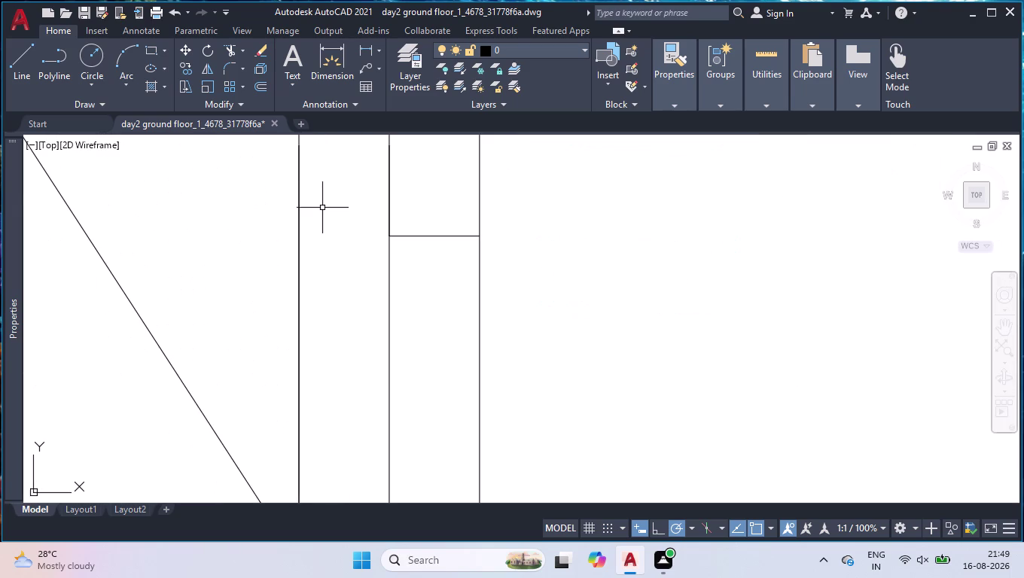
scroll(down, 3)
scroll(up, 3)
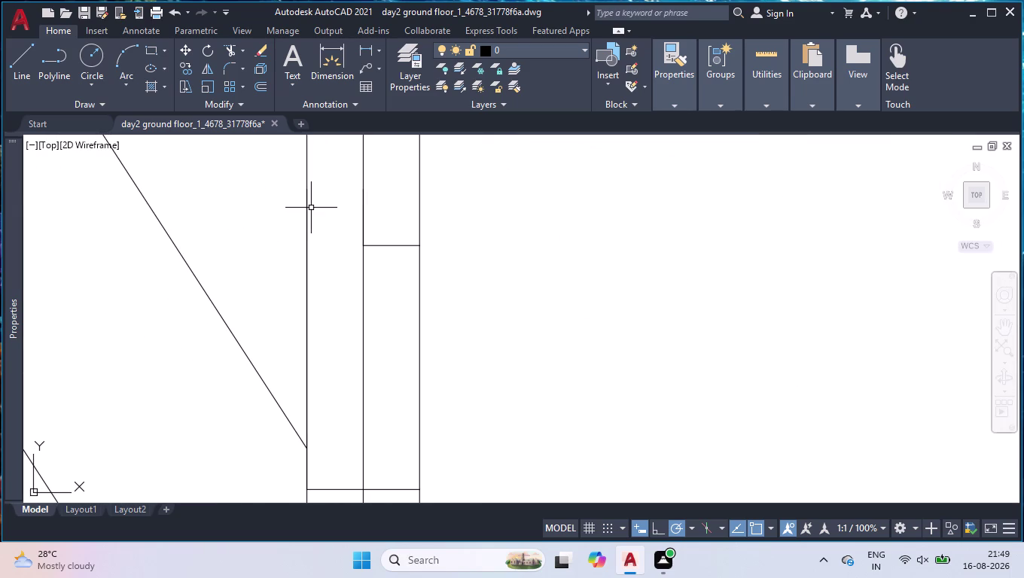
Draw the second and third step lines of the column outline.
key(space)
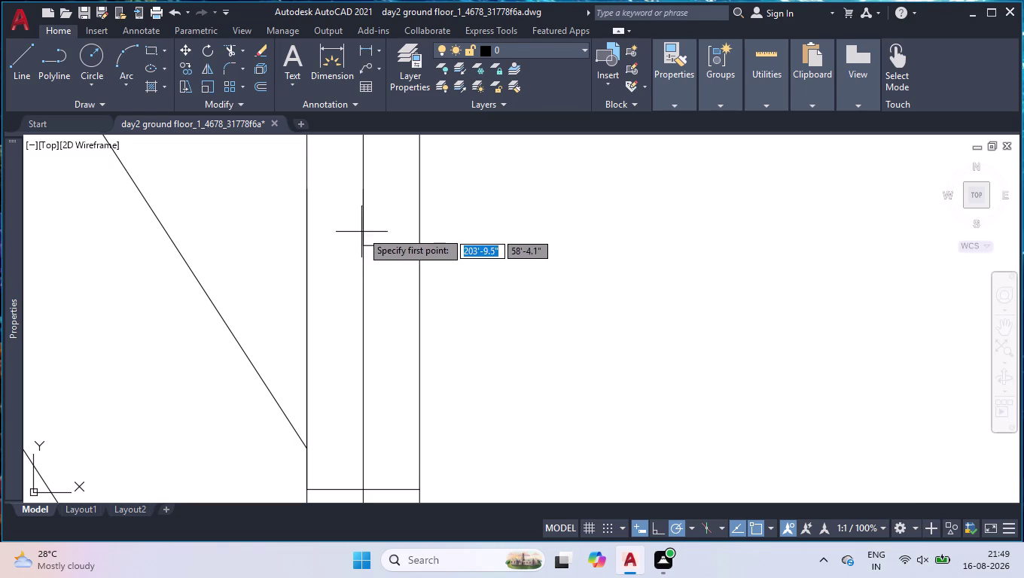
click(360, 189)
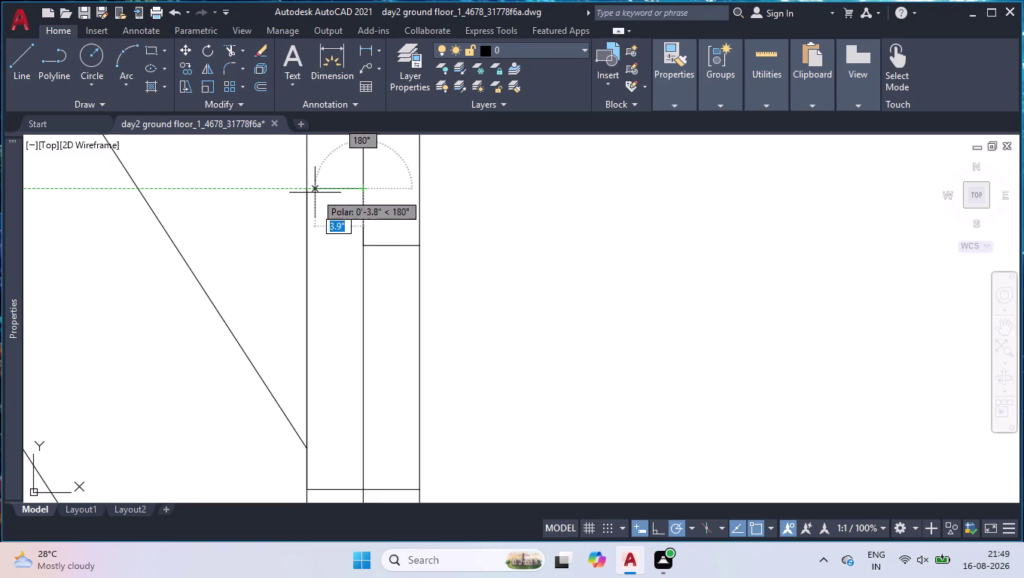
click(306, 192)
key(space)
scroll(down, 3)
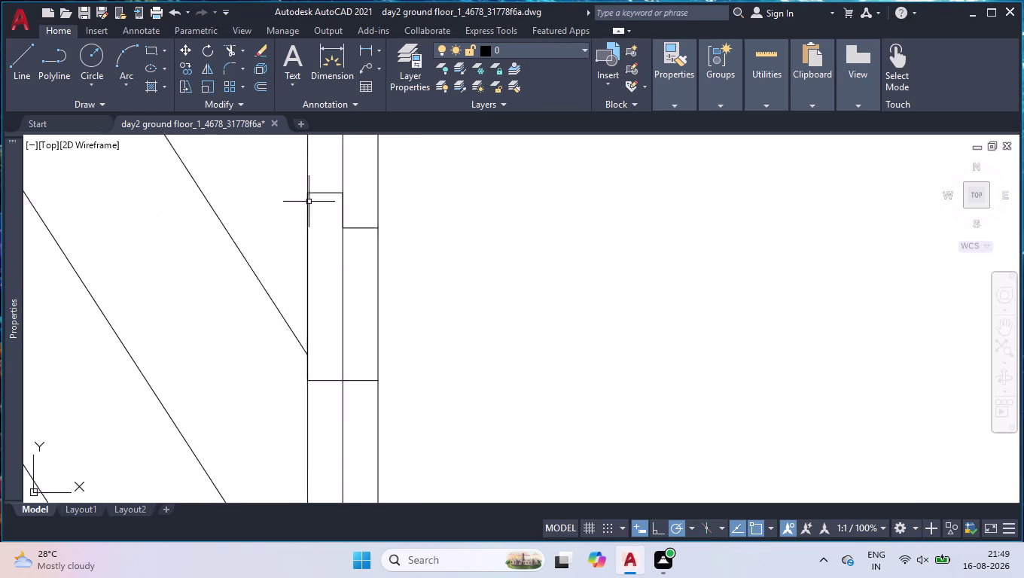
scroll(down, 3)
scroll(down, 3)
scroll(down, 3)
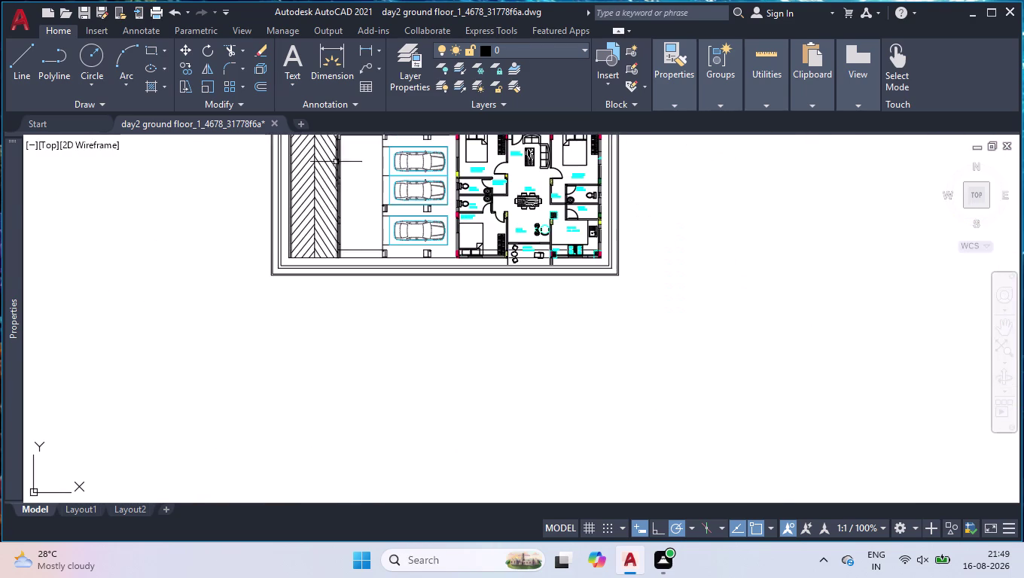
scroll(up, 3)
scroll(up, 3)
scroll(up, 3)
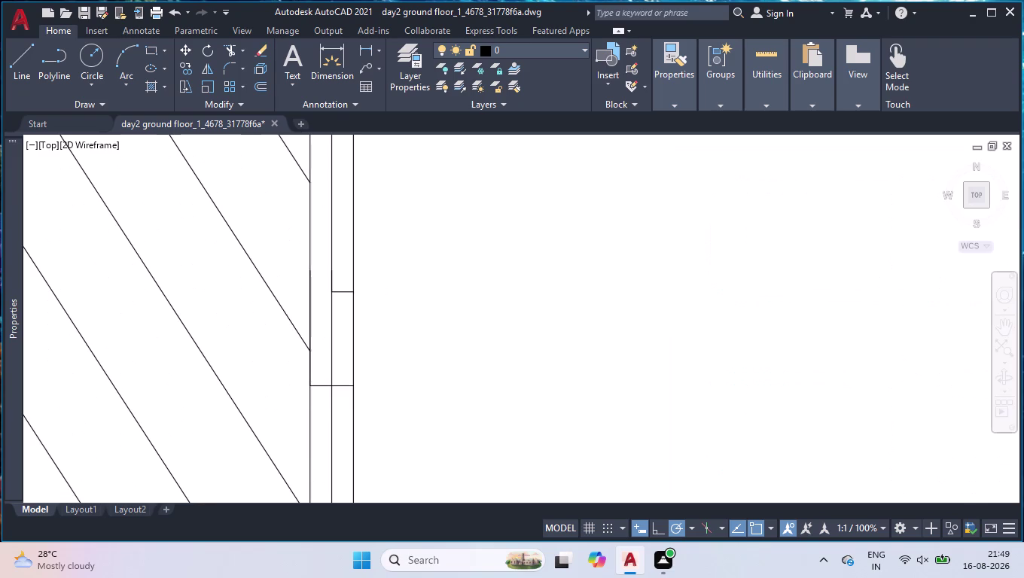
key(space)
click(280, 202)
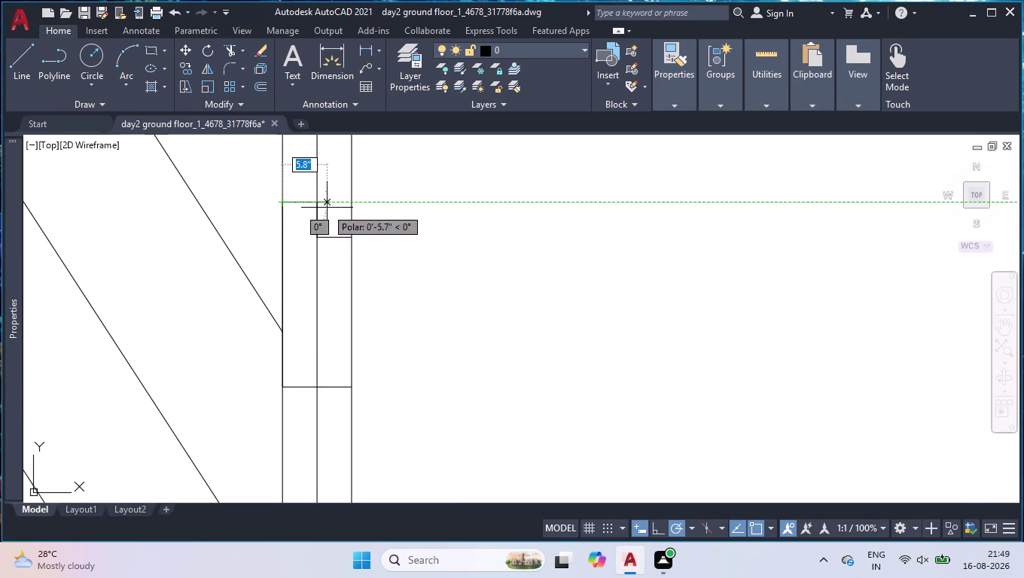
click(319, 204)
key(space)
Select edges of the new column outline.
scroll(down, 3)
scroll(down, 3)
scroll(down, 3)
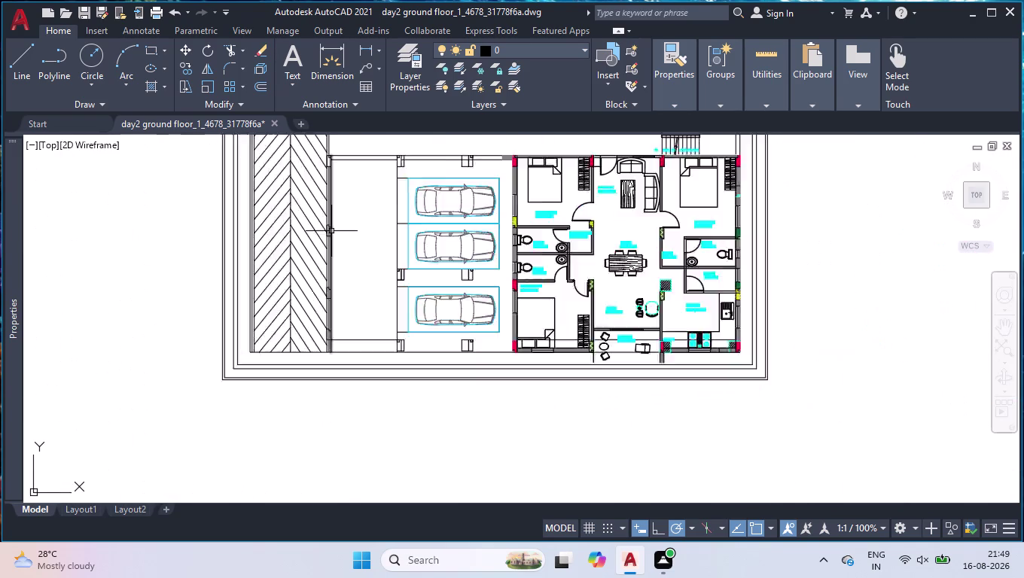
scroll(down, 3)
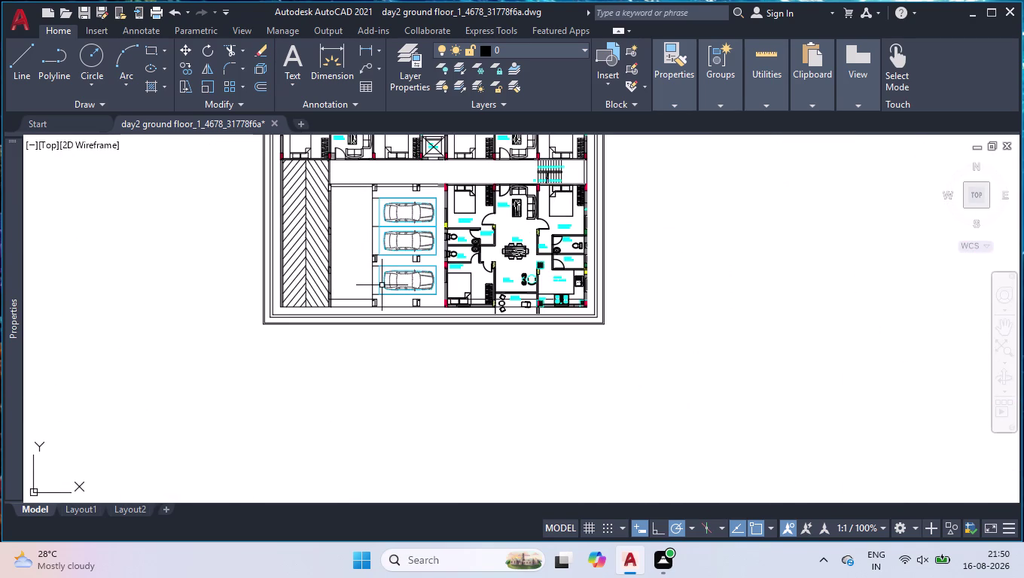
scroll(up, 3)
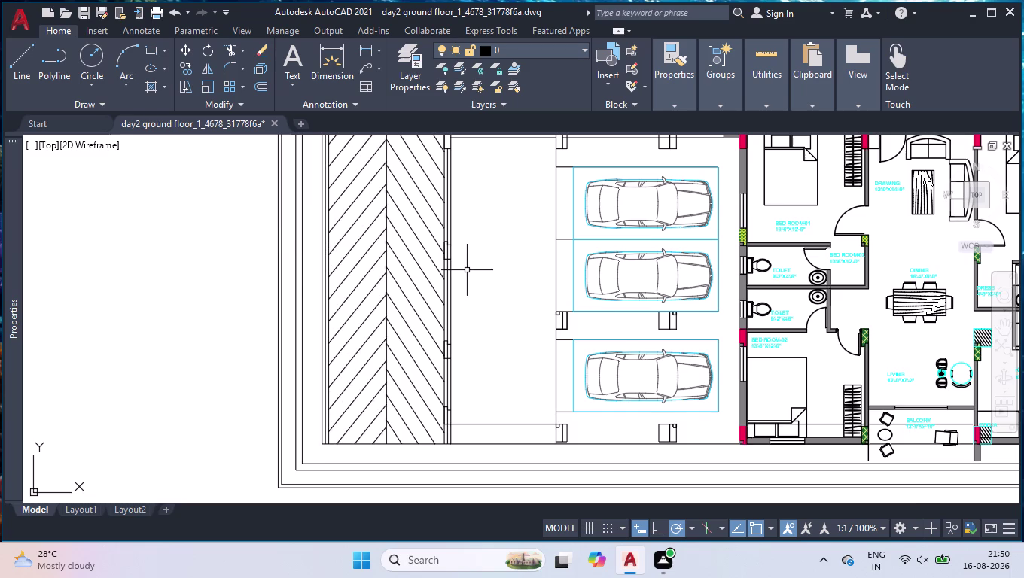
scroll(up, 3)
scroll(up, 3)
scroll(down, 3)
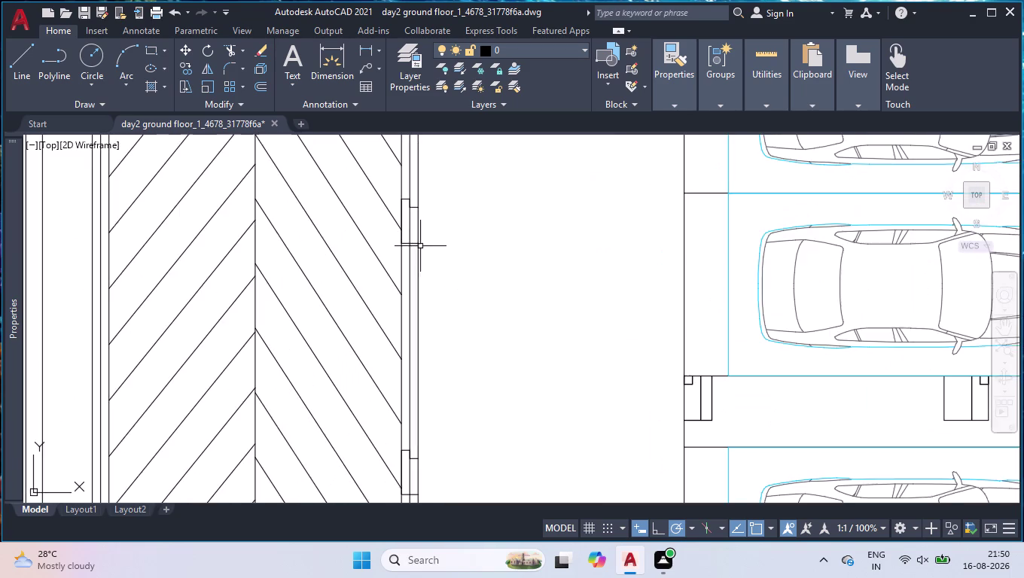
scroll(up, 3)
click(399, 219)
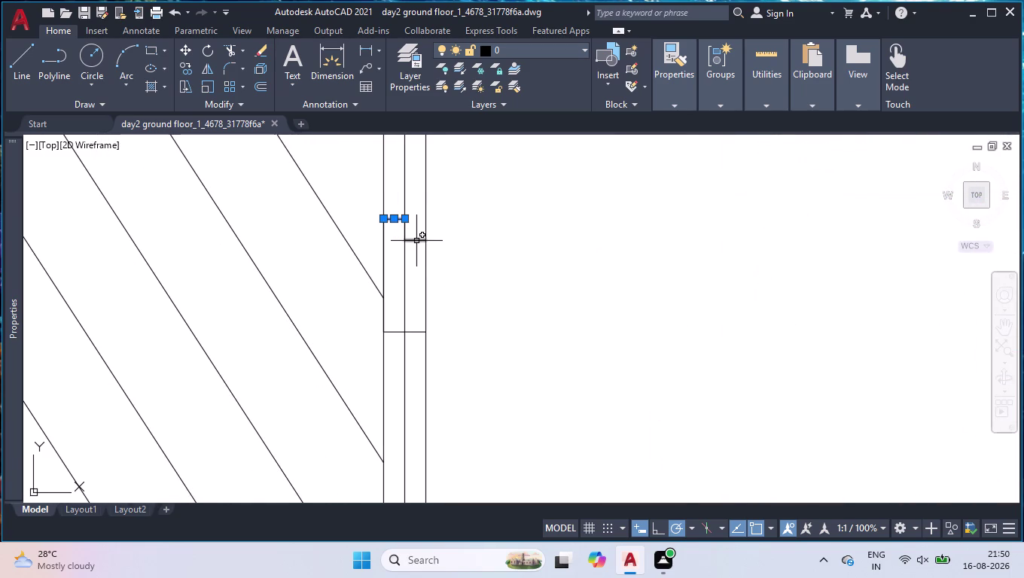
click(416, 241)
Select the stepped column outline edges and copy them into open space right of the hatched wall.
click(406, 230)
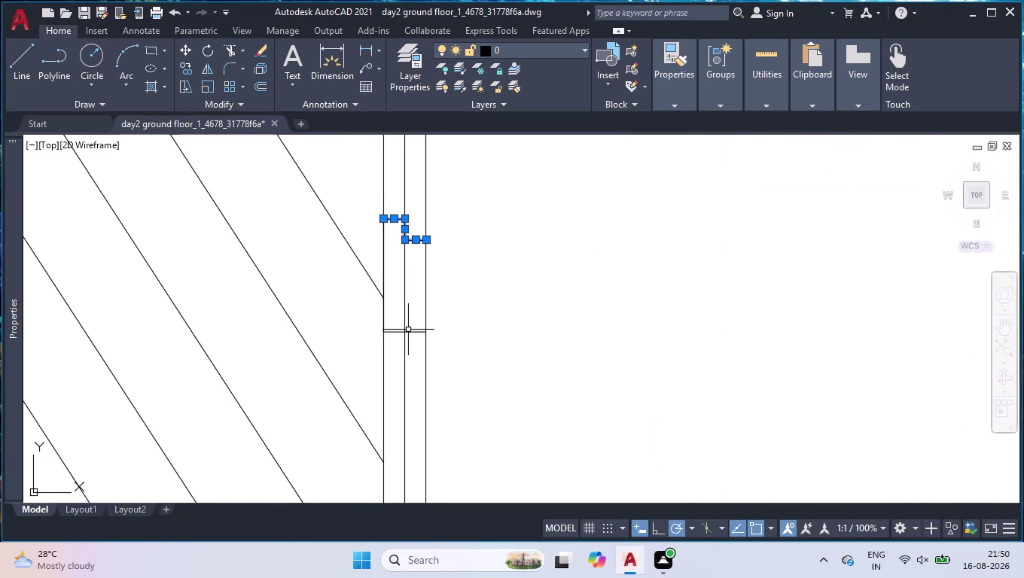
click(412, 334)
click(385, 305)
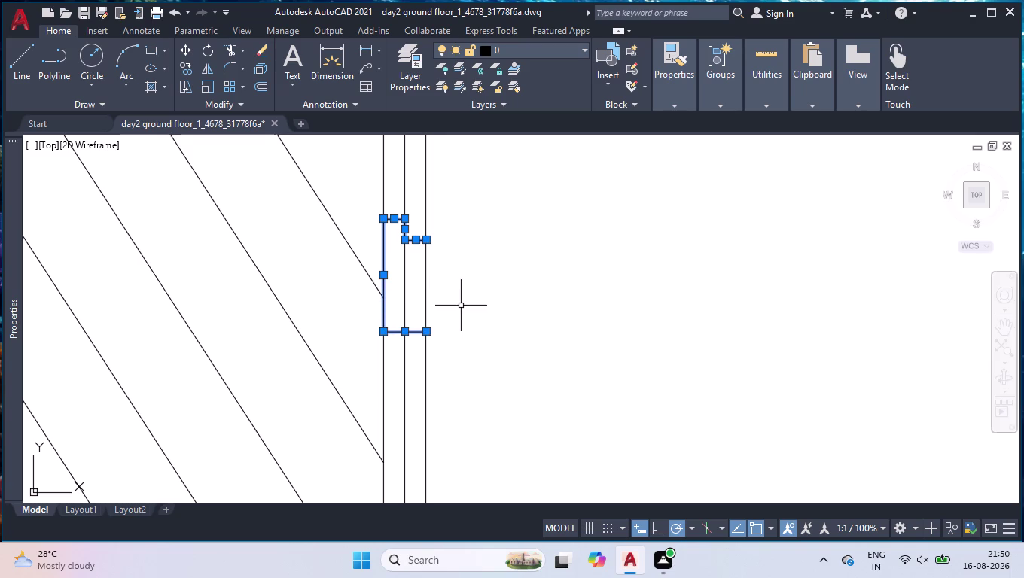
text(co)
key(Return)
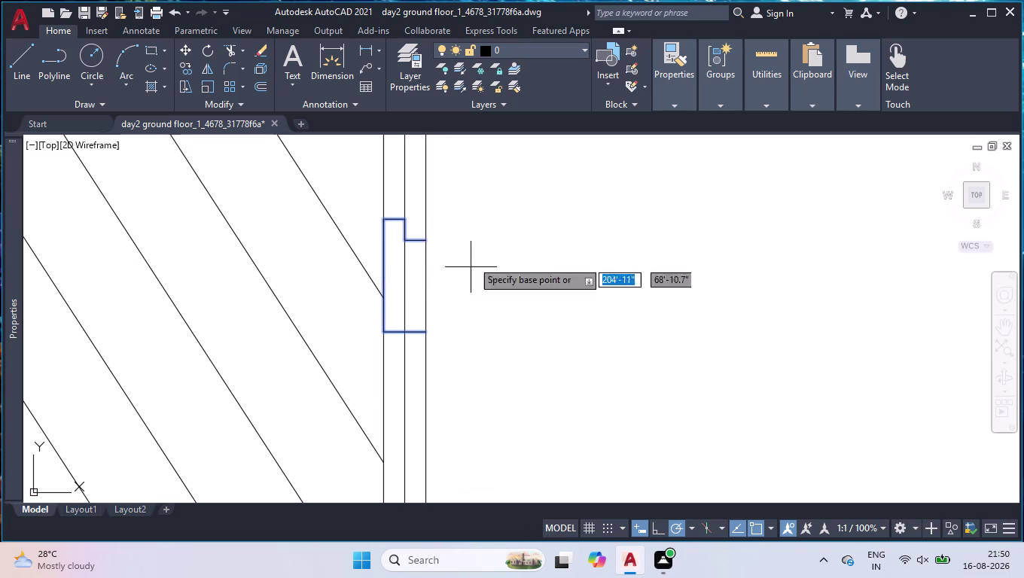
click(427, 241)
click(545, 248)
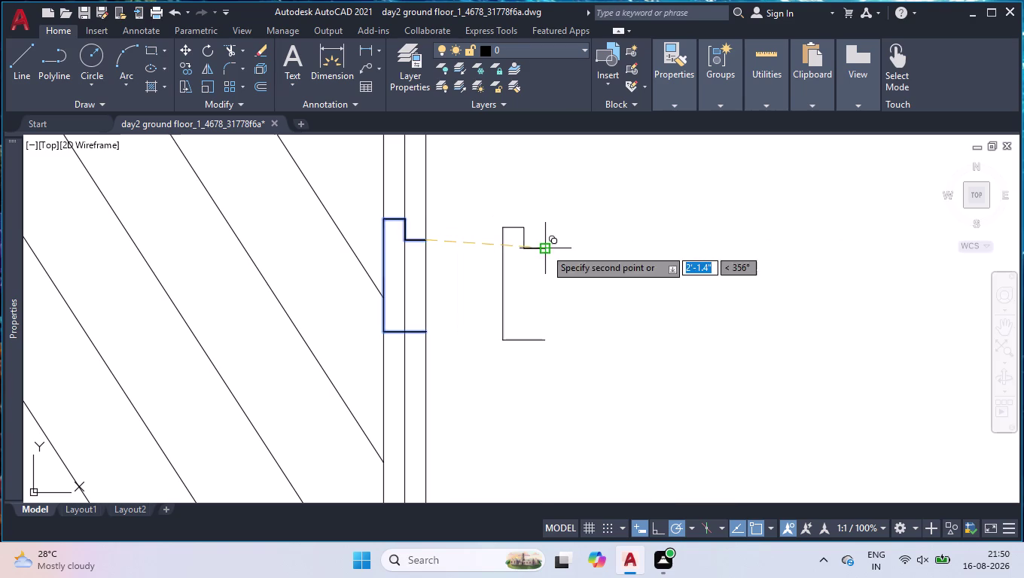
key(Return)
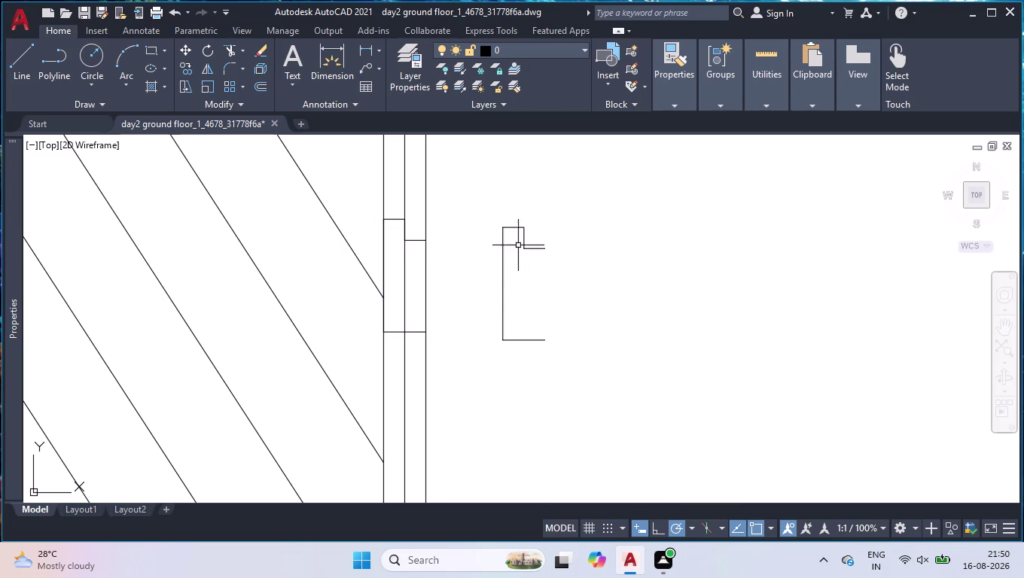
text(mi)
key(Return)
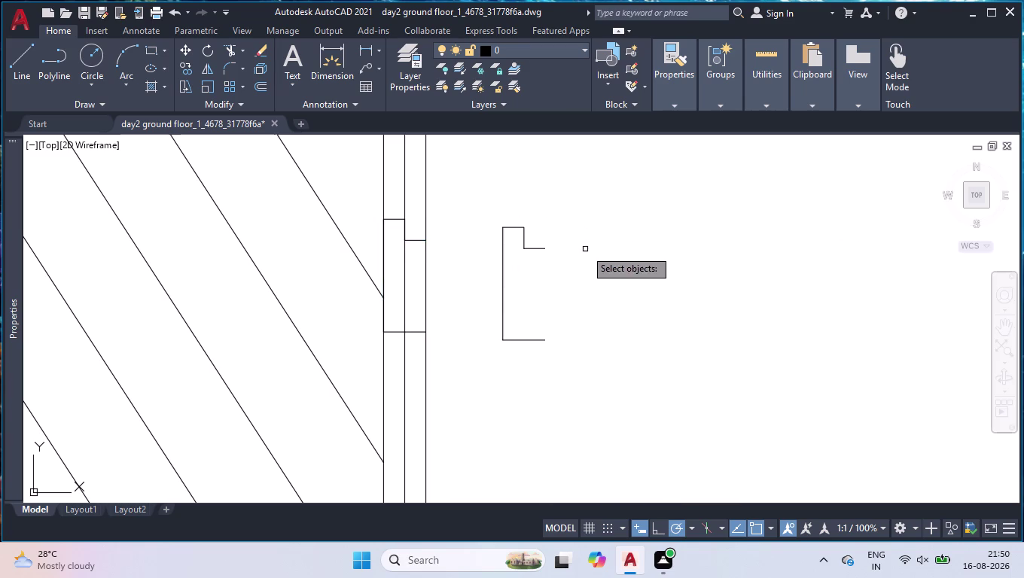
Make a first mirror attempt on the copied column outline, keeping the source.
drag(594, 175, 598, 193)
click(482, 418)
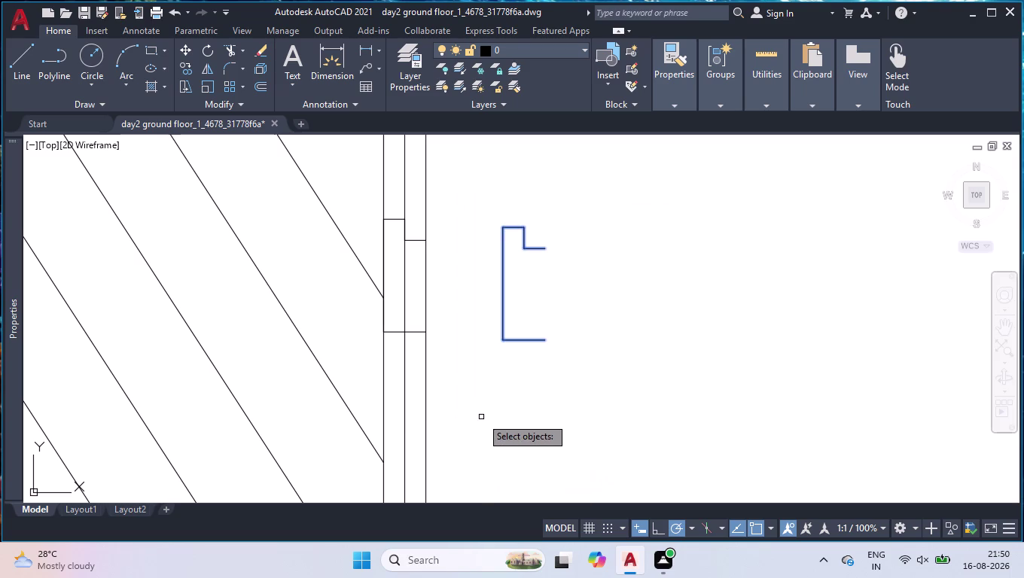
key(Return)
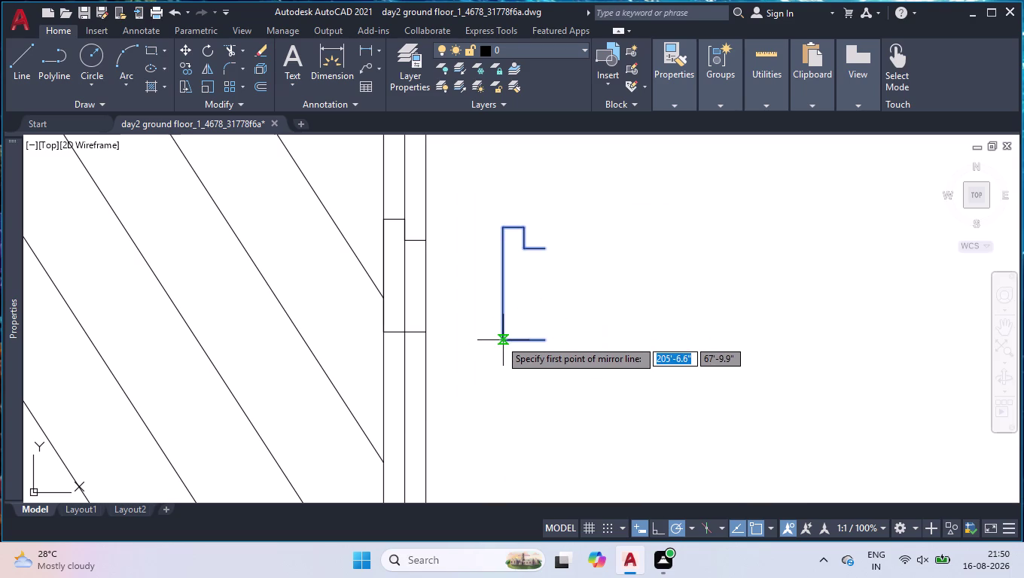
click(500, 339)
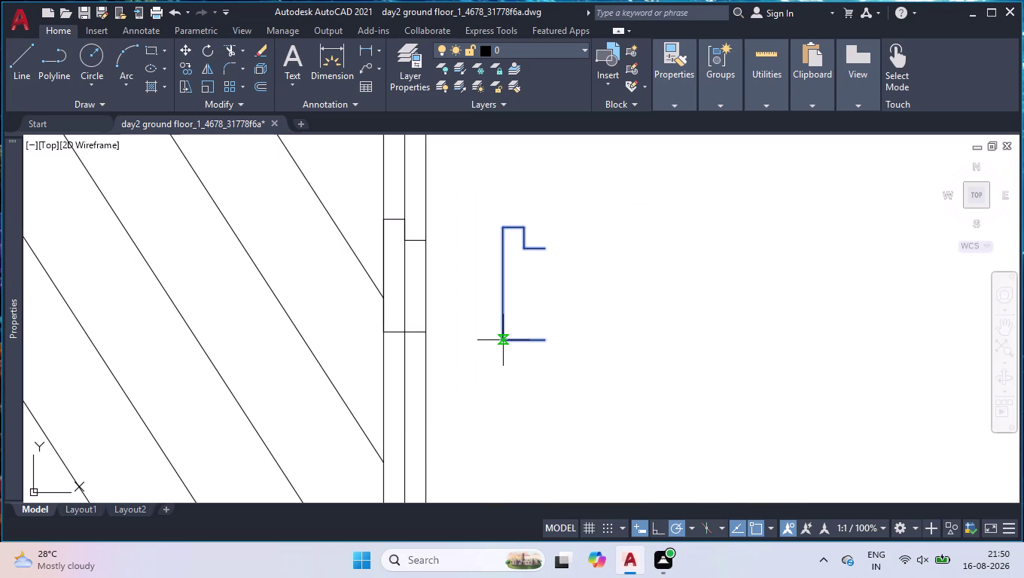
click(504, 230)
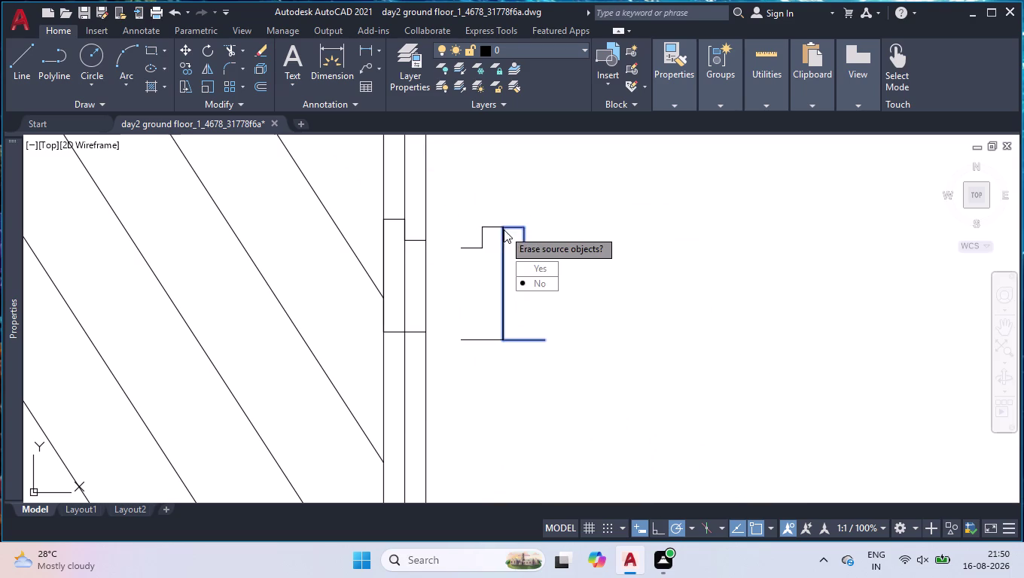
drag(534, 269, 504, 230)
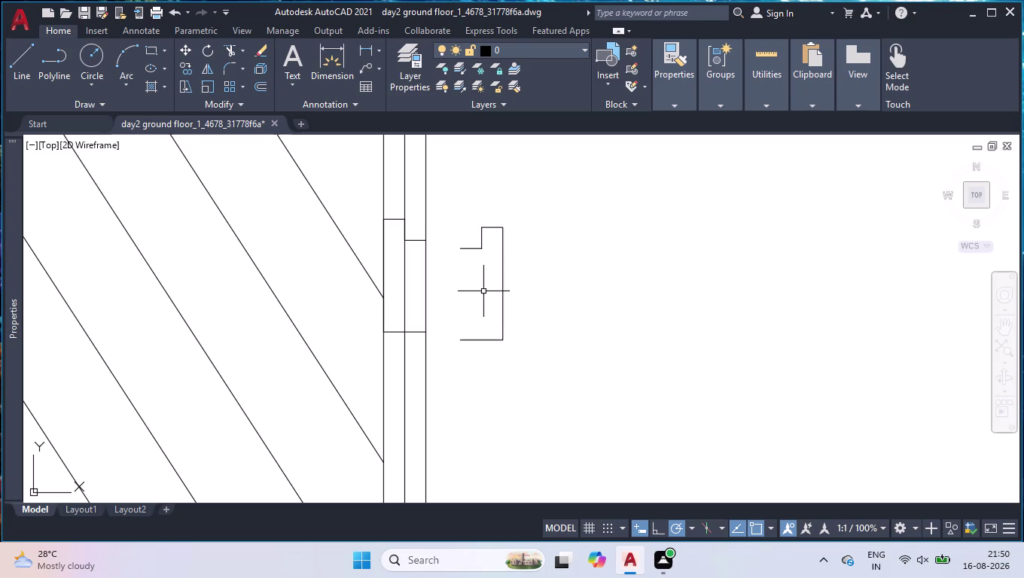
Mirror the column outline about a horizontal line at its bottom corner, keeping the original.
text(mi)
key(Return)
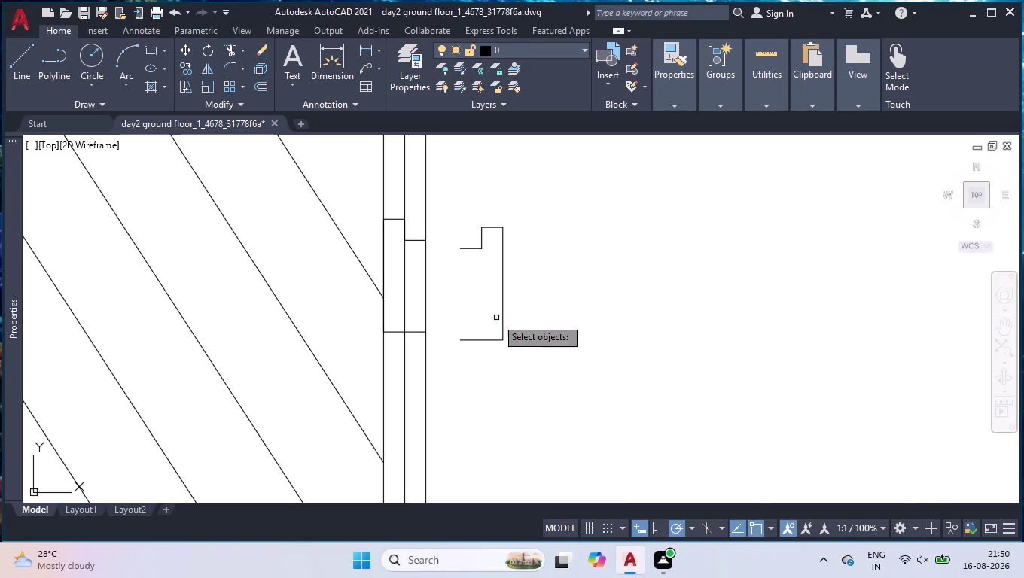
click(560, 171)
click(458, 407)
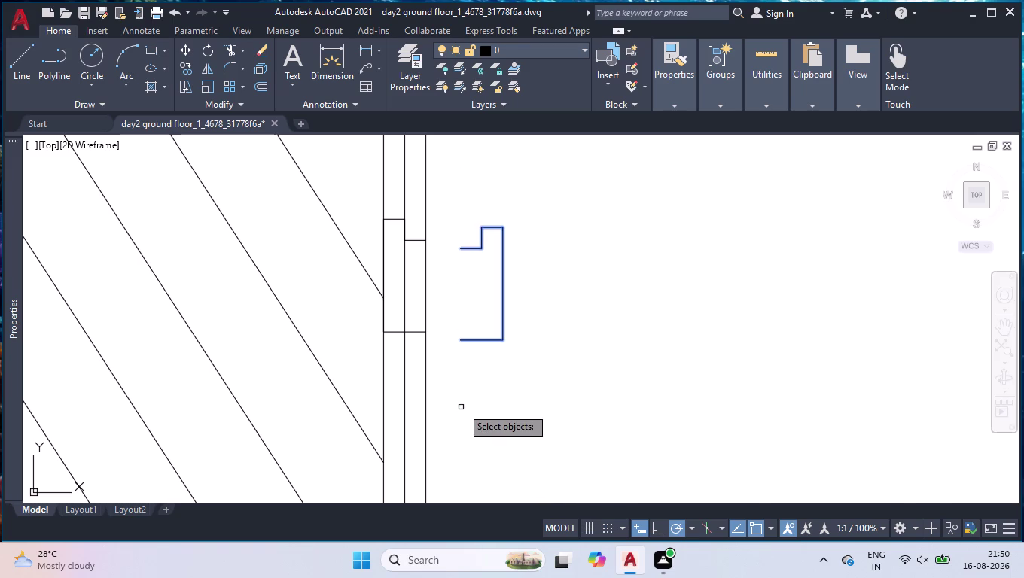
key(Return)
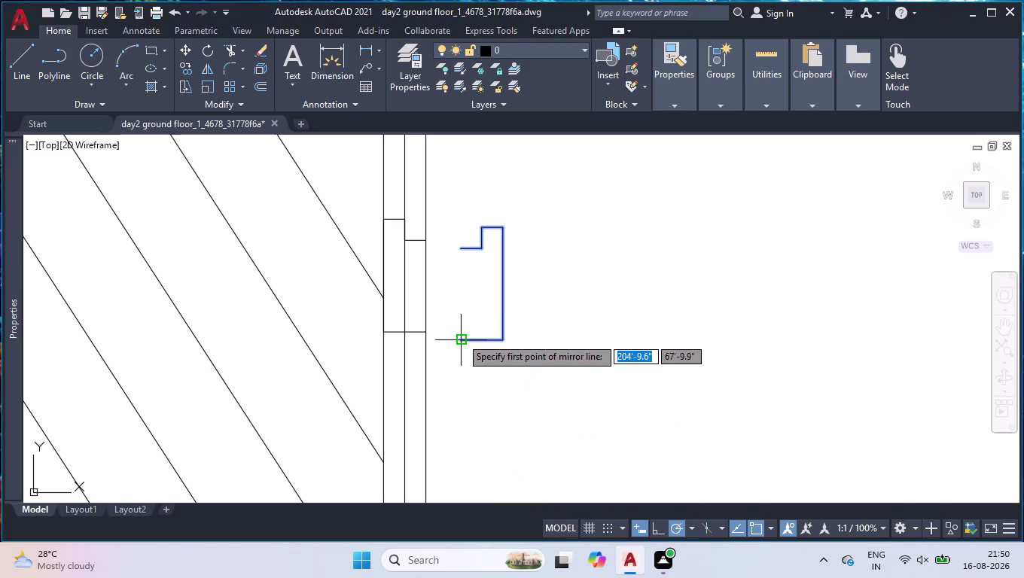
click(461, 338)
click(500, 337)
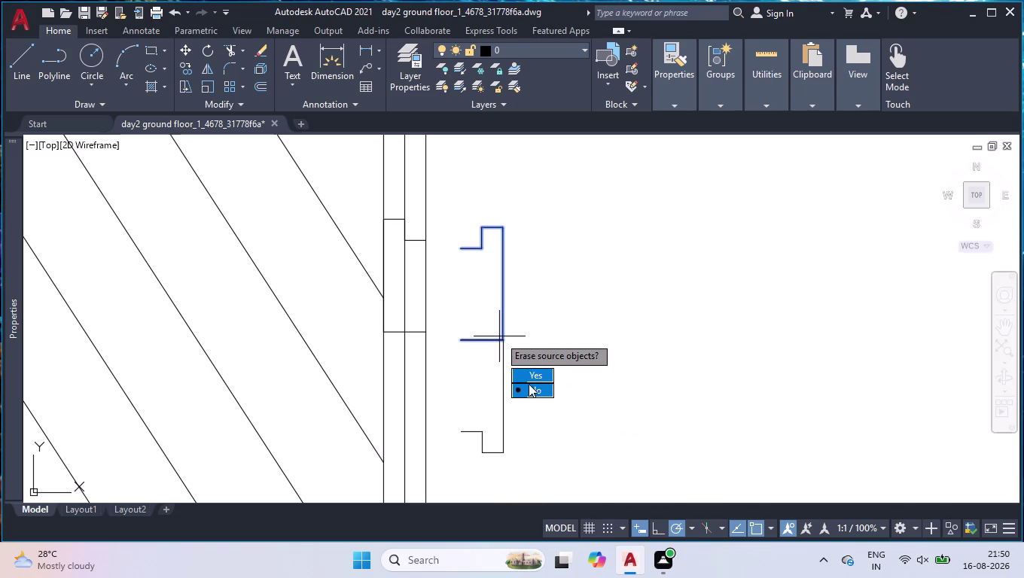
drag(530, 387, 500, 338)
drag(522, 196, 520, 223)
click(473, 318)
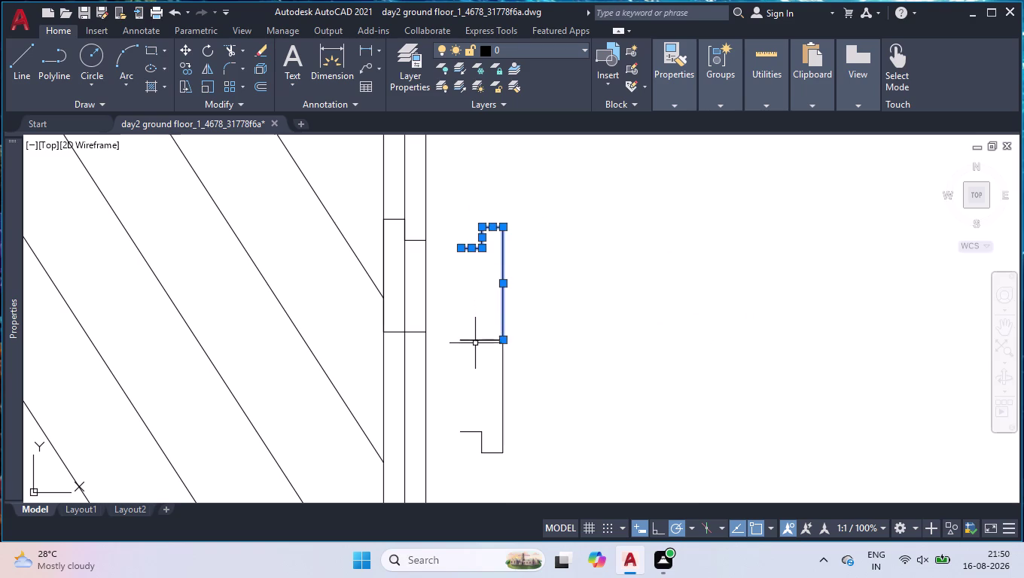
Clear the selection and select the upper column outline.
click(475, 339)
key(j)
key(Return)
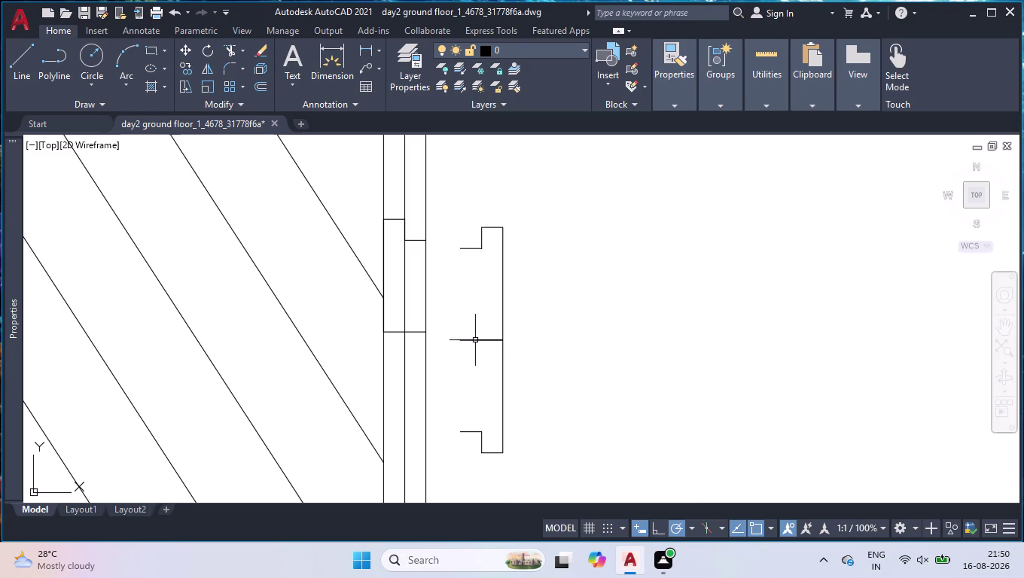
click(500, 228)
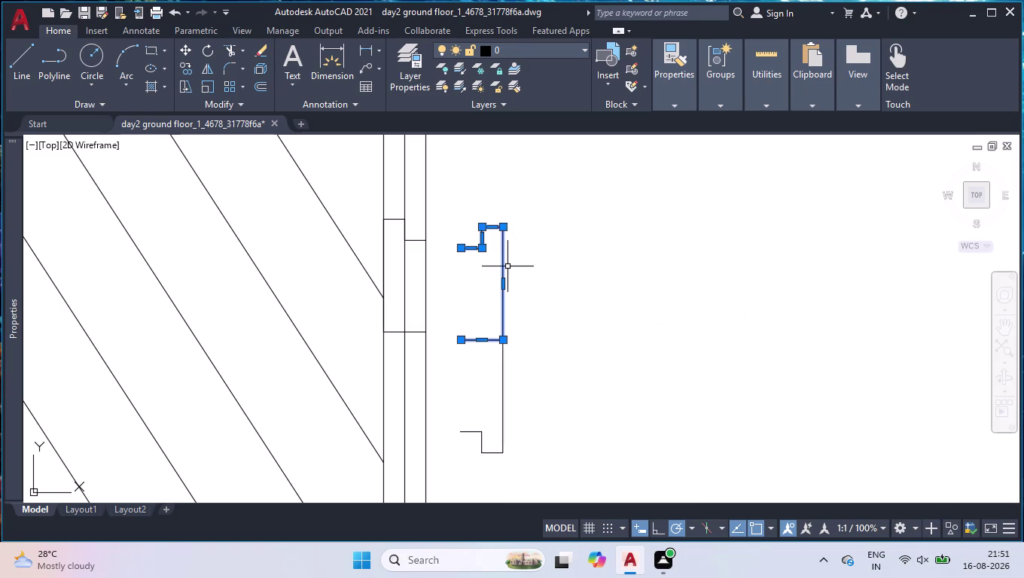
Dismiss the Properties palette that opened over the drawing.
text(mo)
key(Return)
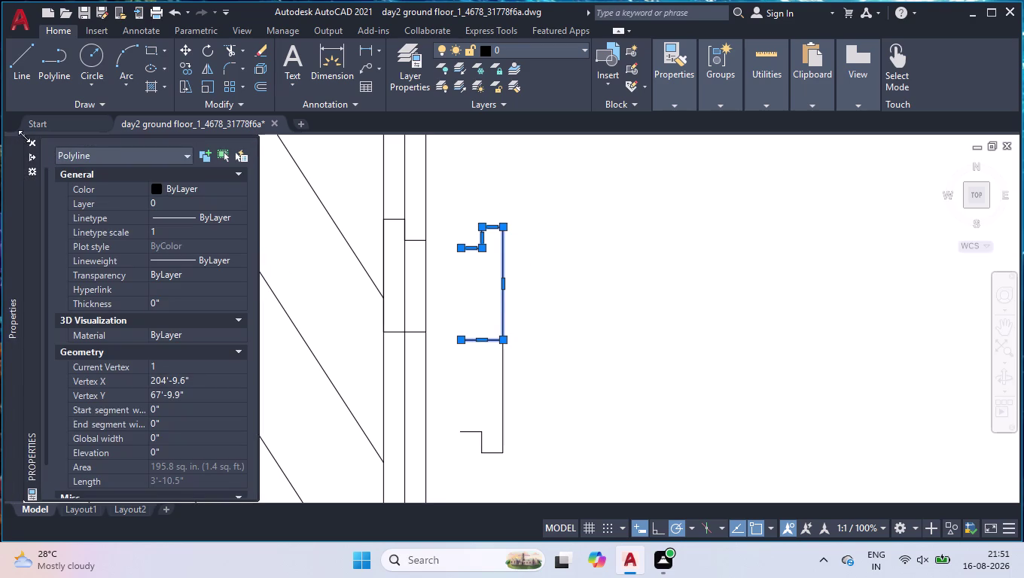
click(32, 142)
Move the upper column outline from its top corner to the hatched boundary wall edge.
text(mo)
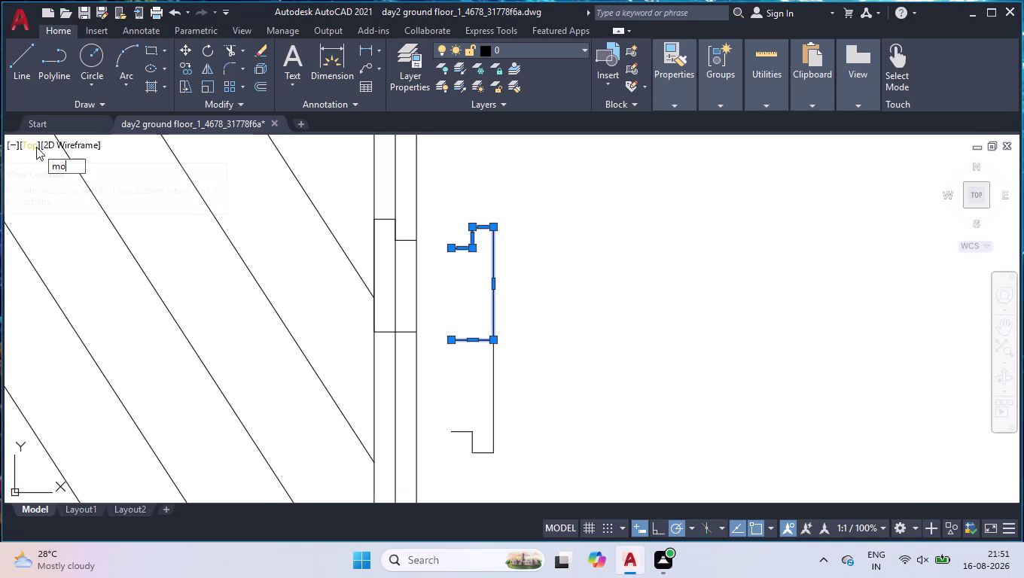
text(v)
key(Return)
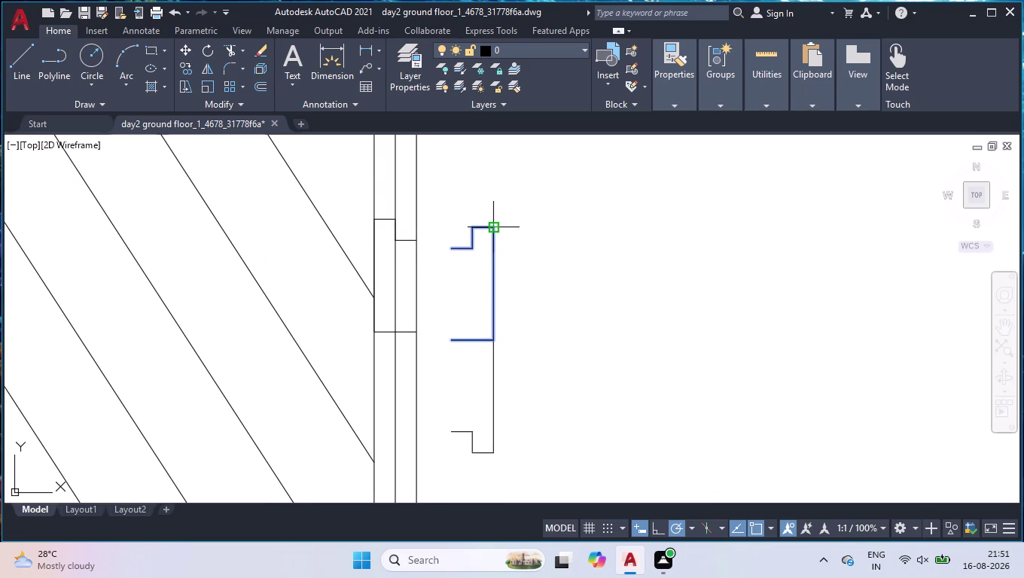
click(493, 232)
scroll(down, 3)
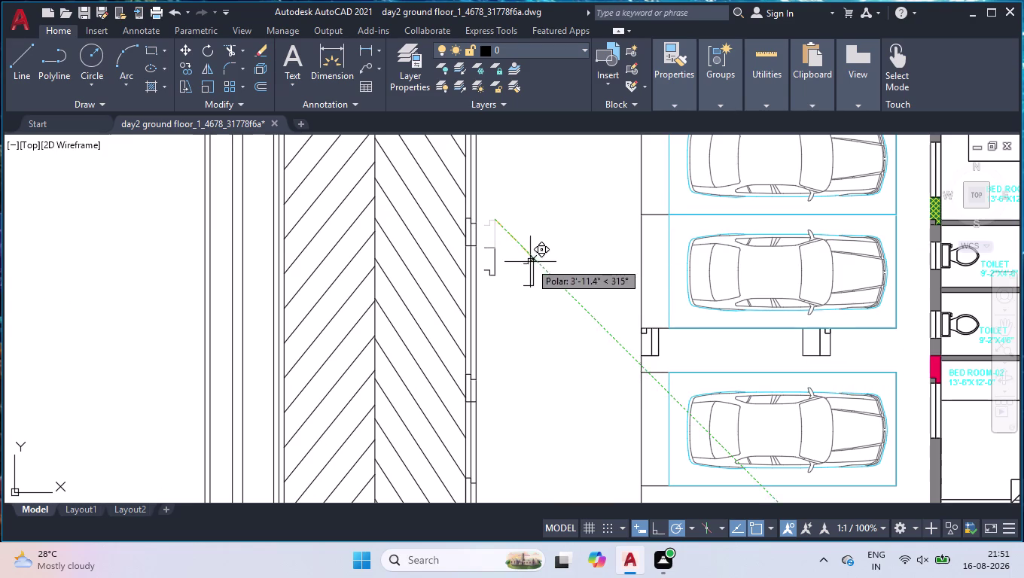
scroll(down, 3)
scroll(up, 3)
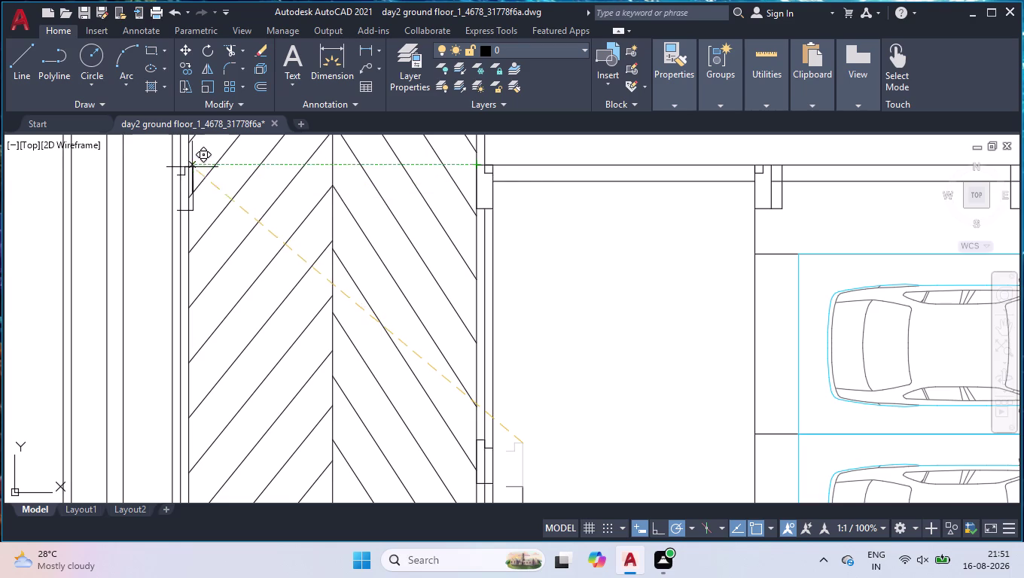
scroll(up, 3)
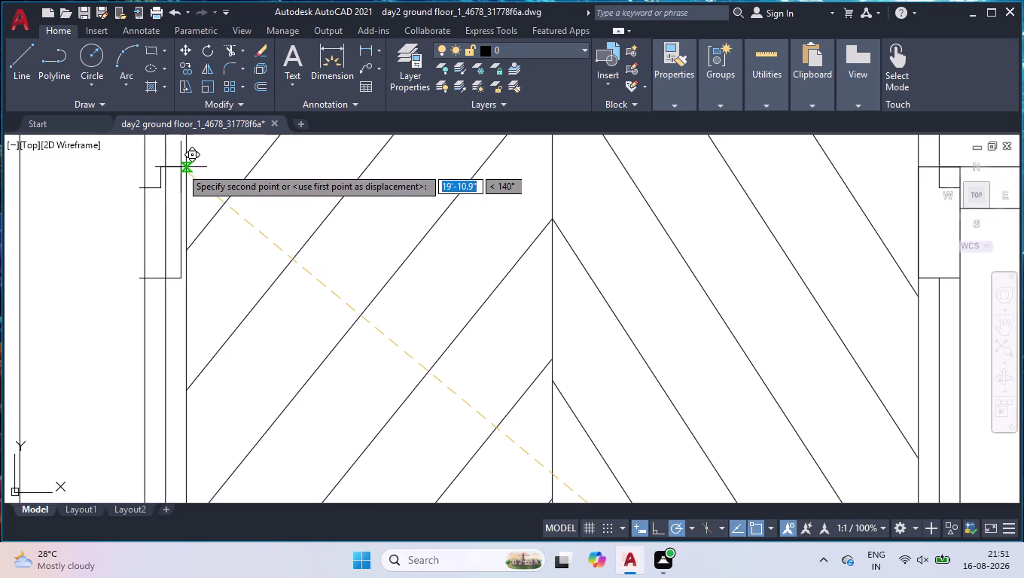
scroll(up, 3)
click(181, 164)
scroll(down, 3)
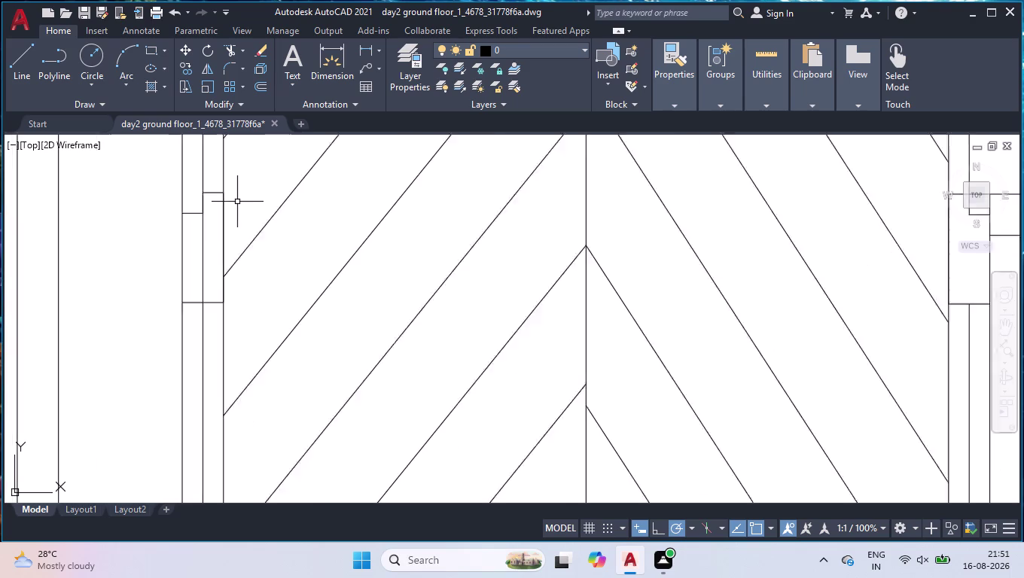
Window-select the moved column outline piece, reselecting after clearing a wrong selection.
scroll(down, 3)
scroll(up, 3)
drag(292, 192, 287, 200)
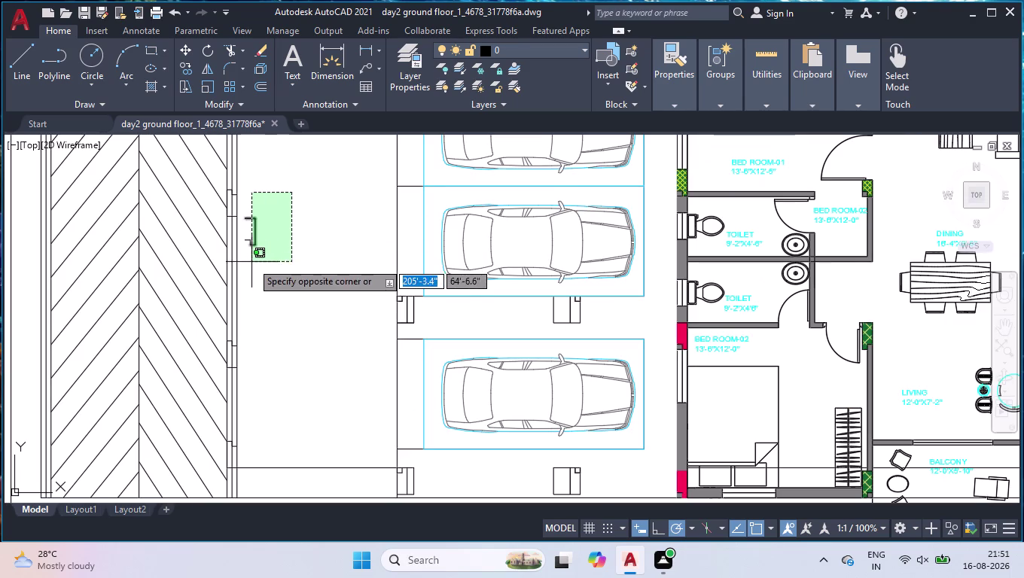
click(246, 268)
key(j)
key(Return)
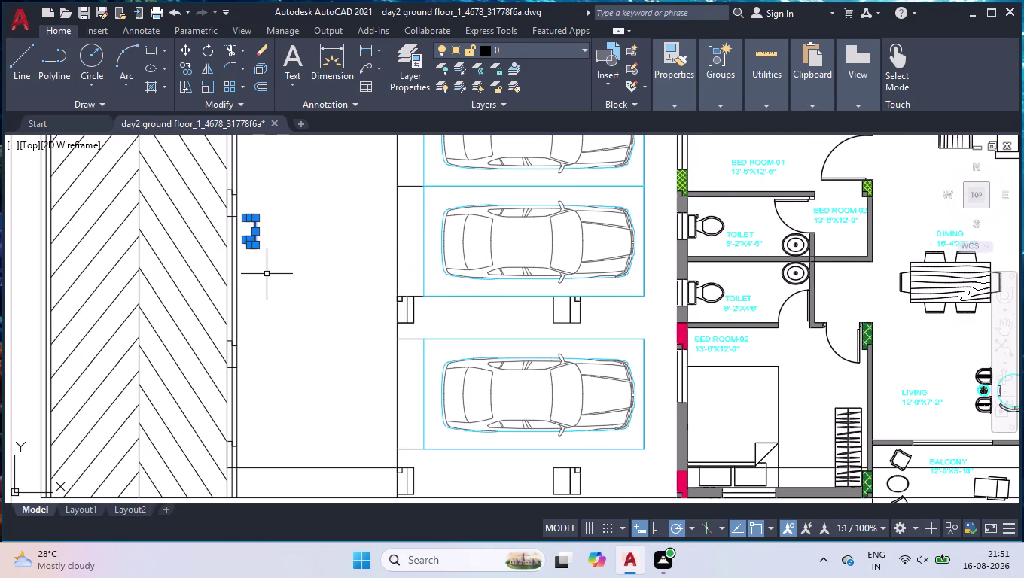
click(288, 216)
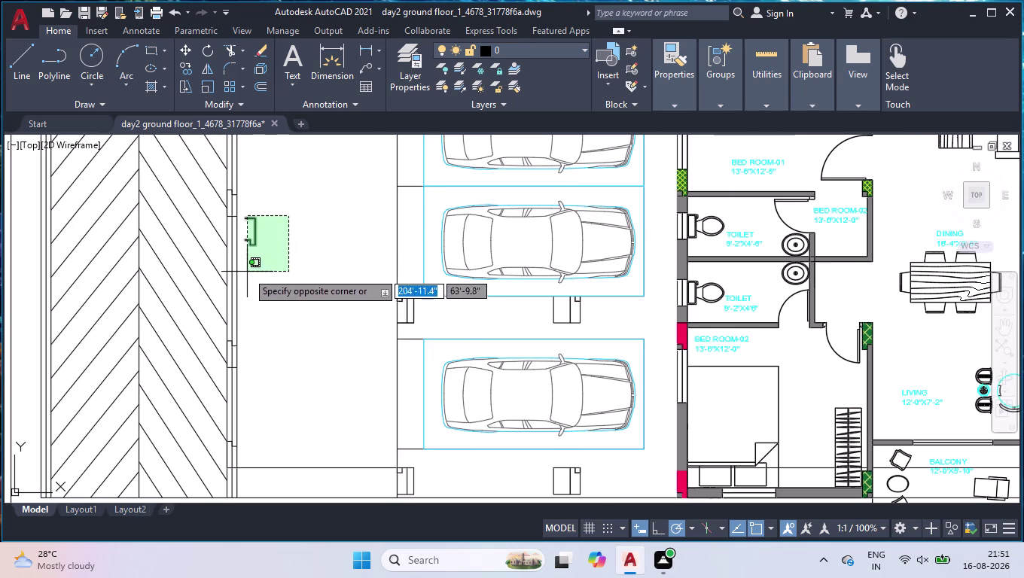
click(241, 268)
Move the outline piece from its top corner onto the hatched wall line.
text(mov)
key(Return)
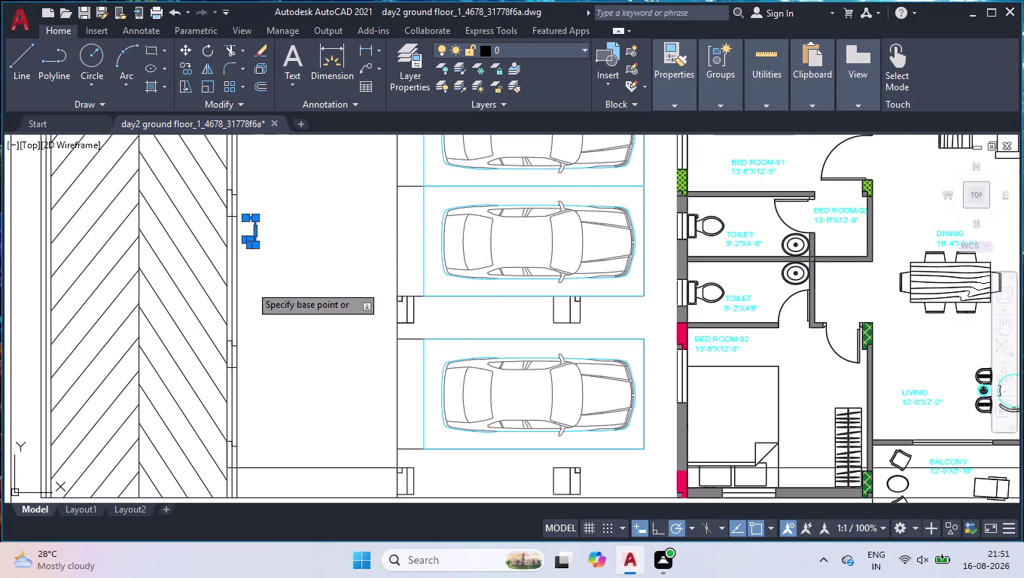
click(257, 218)
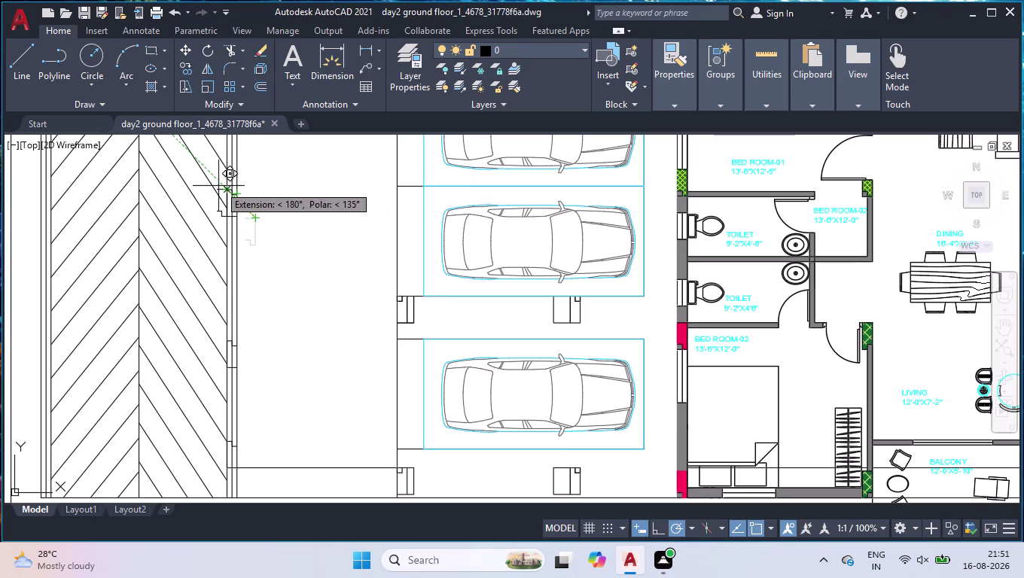
scroll(up, 3)
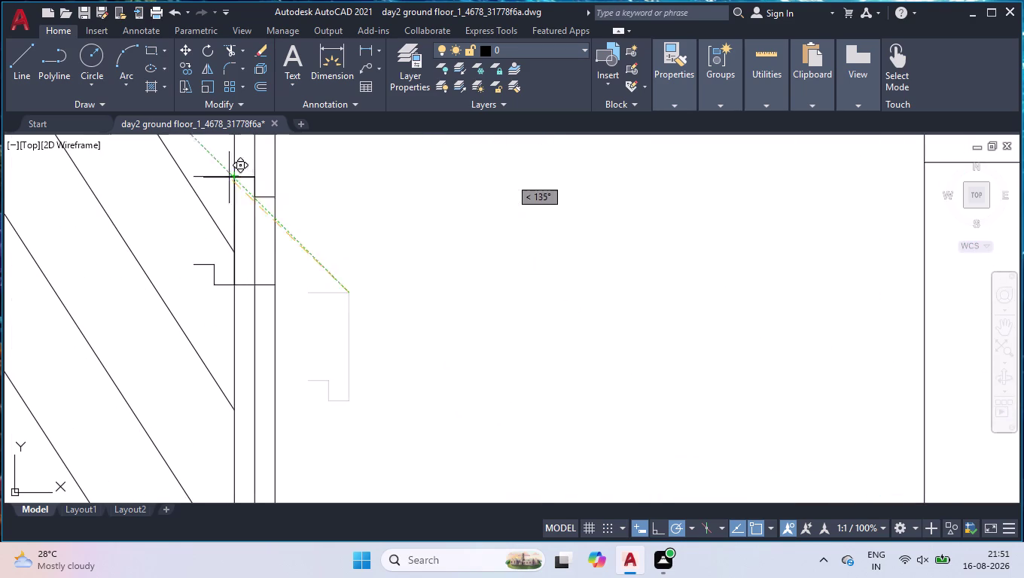
scroll(down, 3)
scroll(down, 3)
scroll(up, 3)
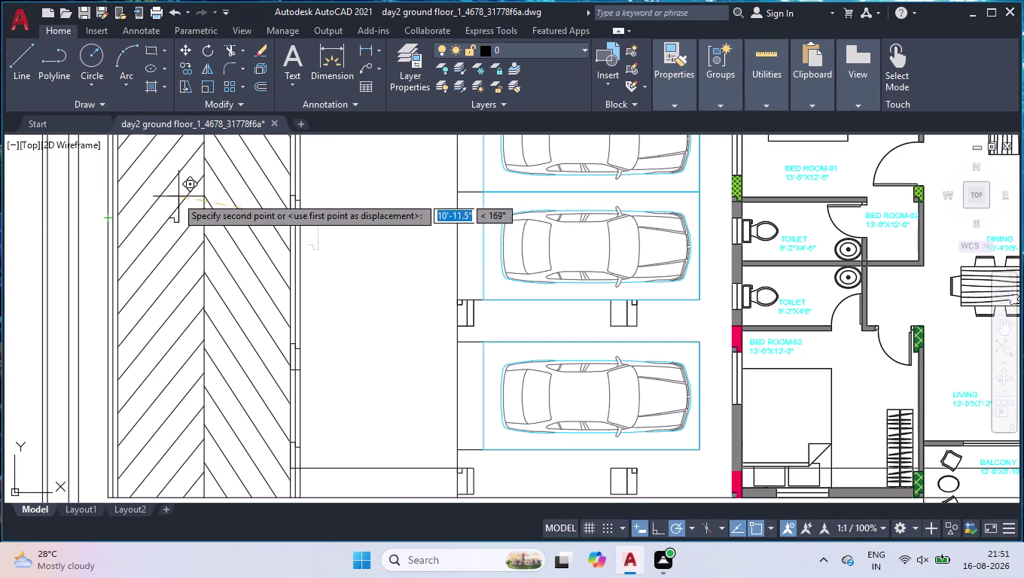
click(110, 217)
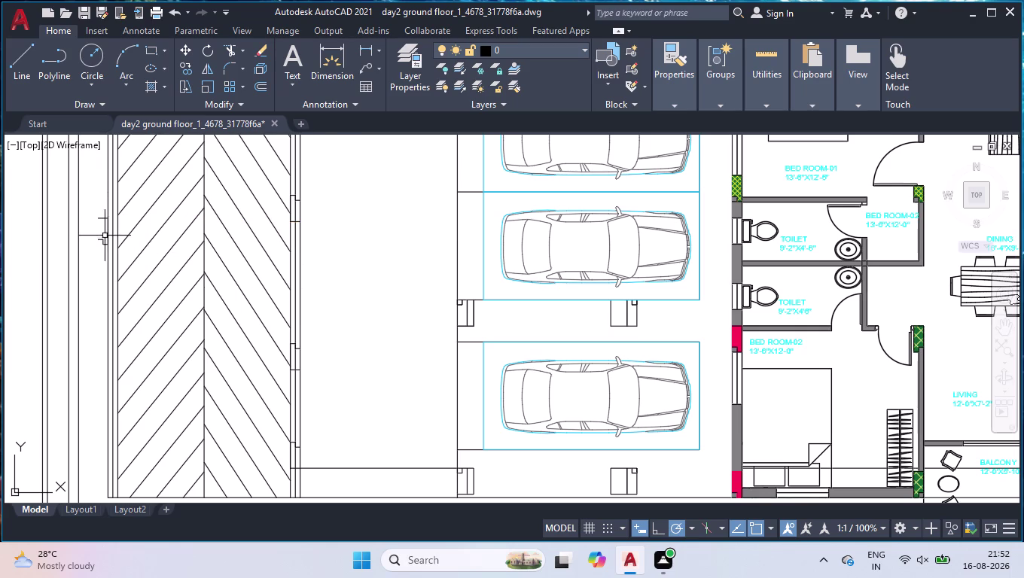
Select the repositioned column outline and enter another move command.
scroll(up, 3)
click(102, 219)
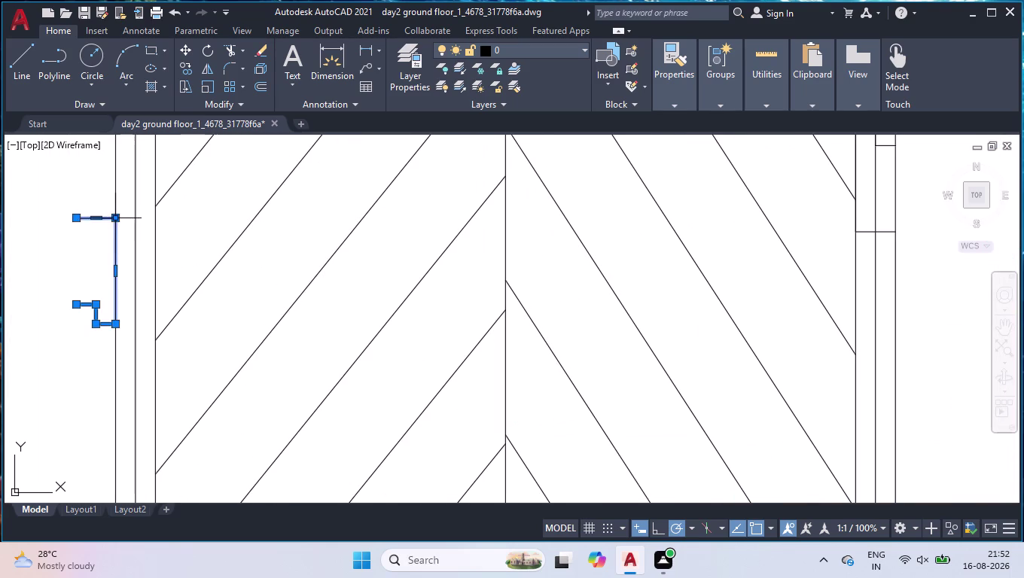
text(mov)
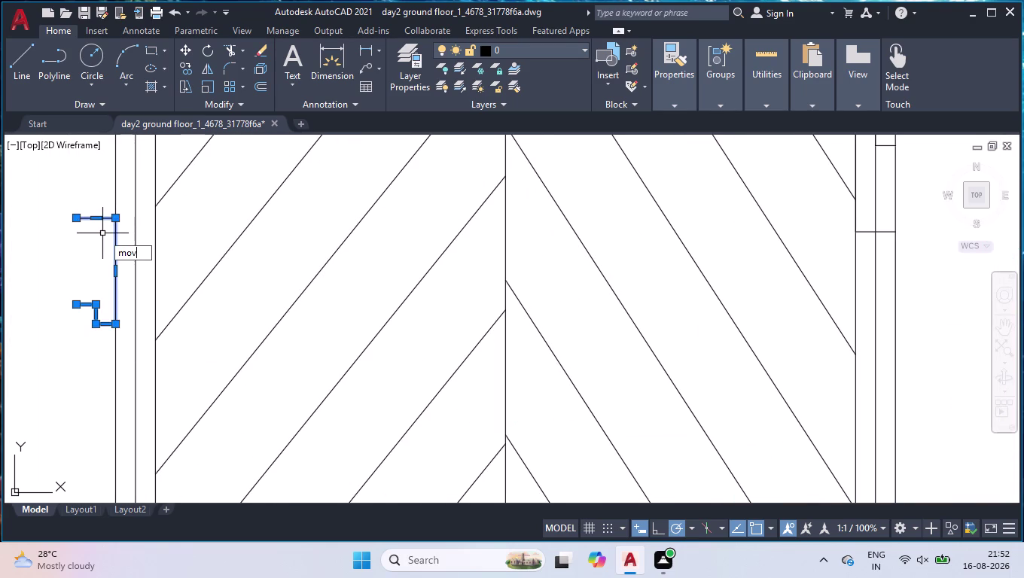